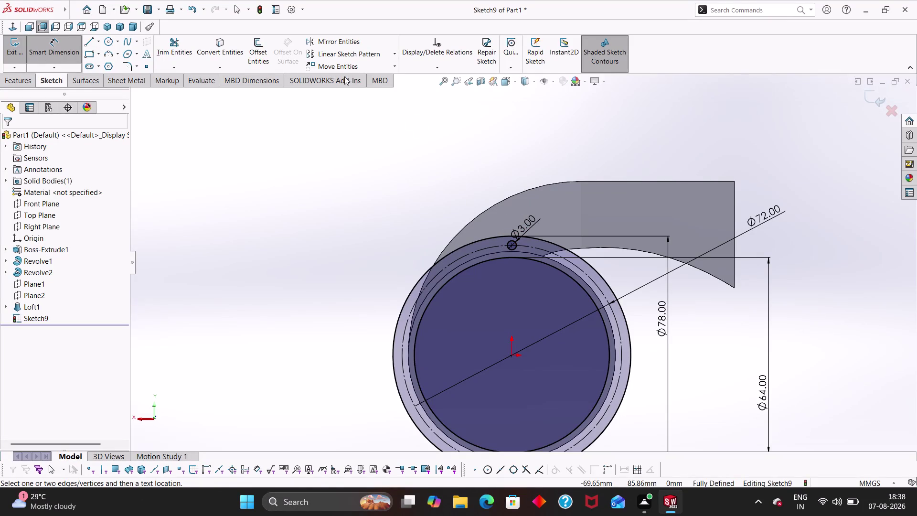
Try a six-copy circular pattern on the dashed reference circle, then cancel it.
click(396, 54)
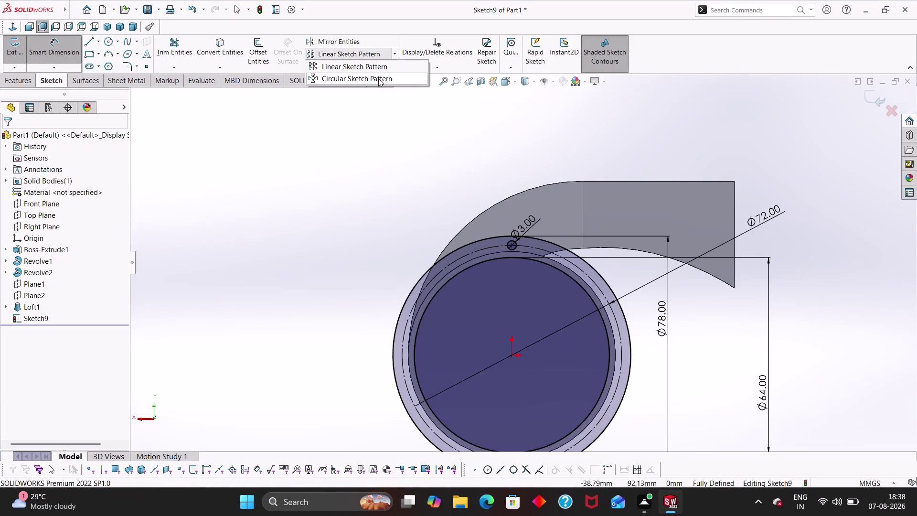
click(378, 77)
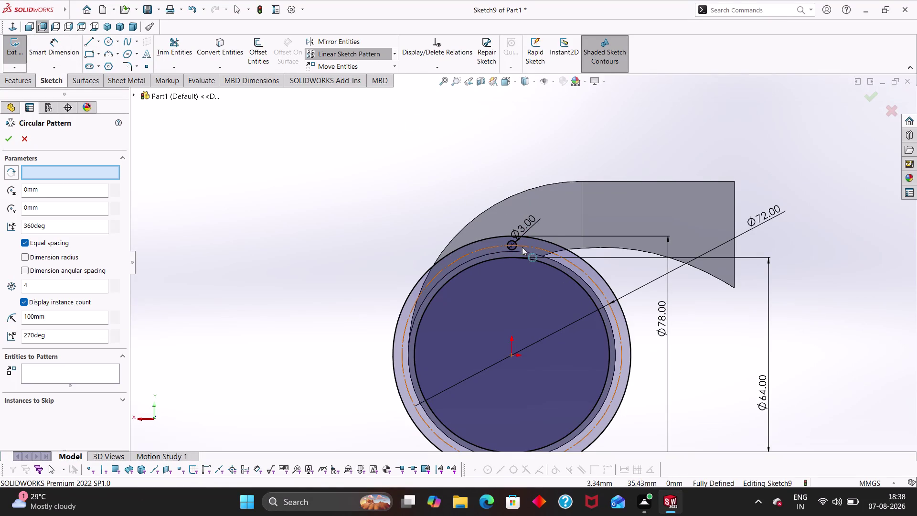
click(538, 248)
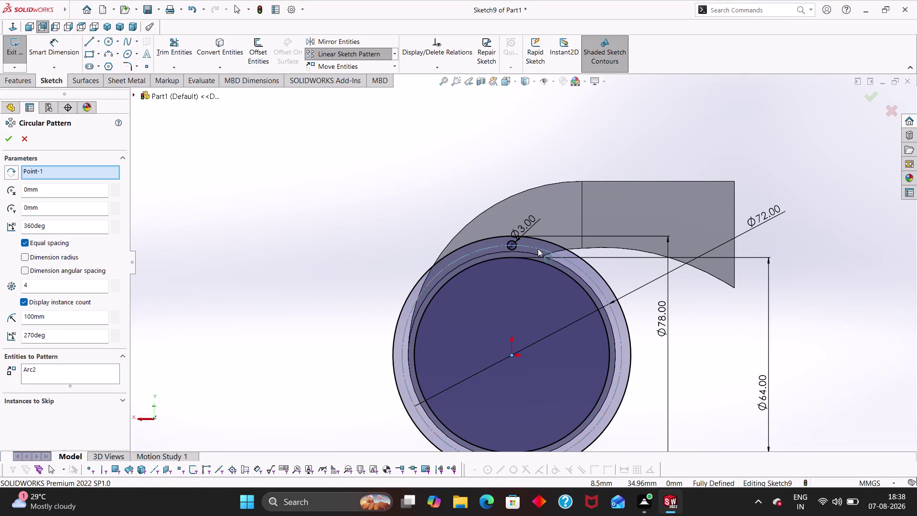
click(513, 355)
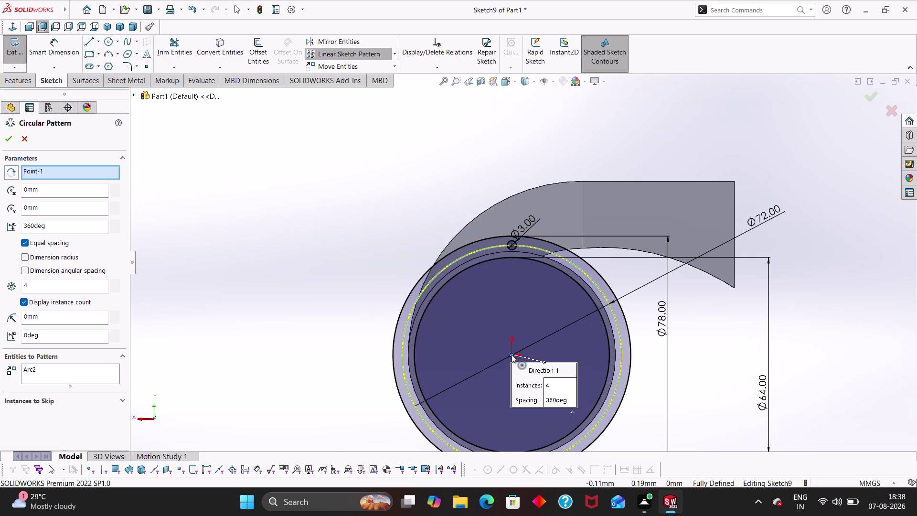
click(76, 289)
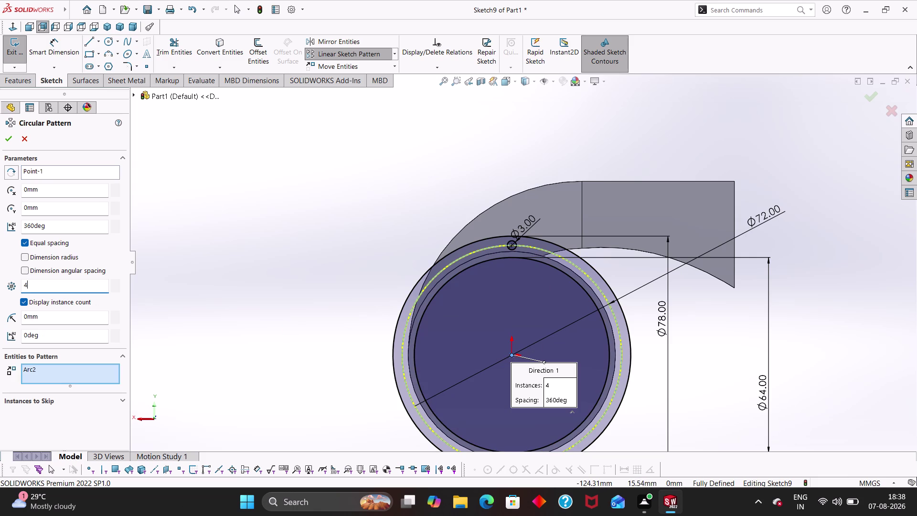
drag(71, 291, 13, 283)
key(6)
key(Return)
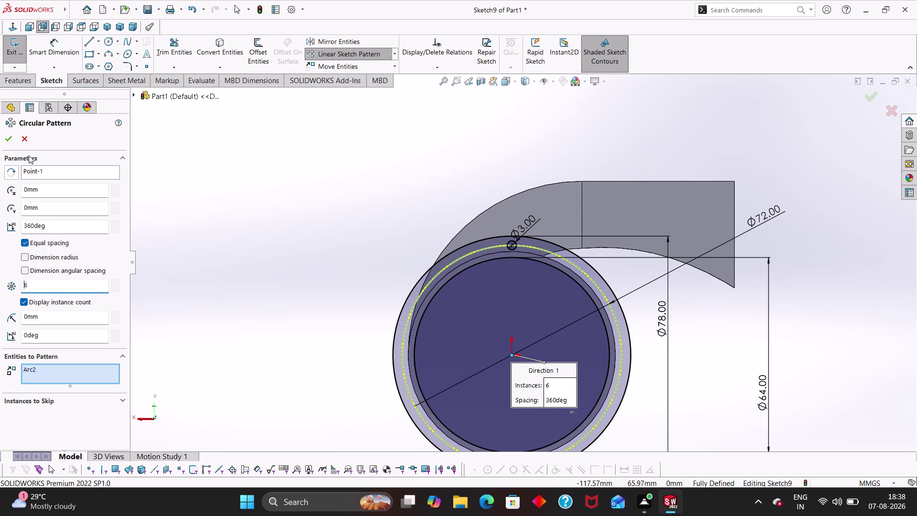
click(26, 144)
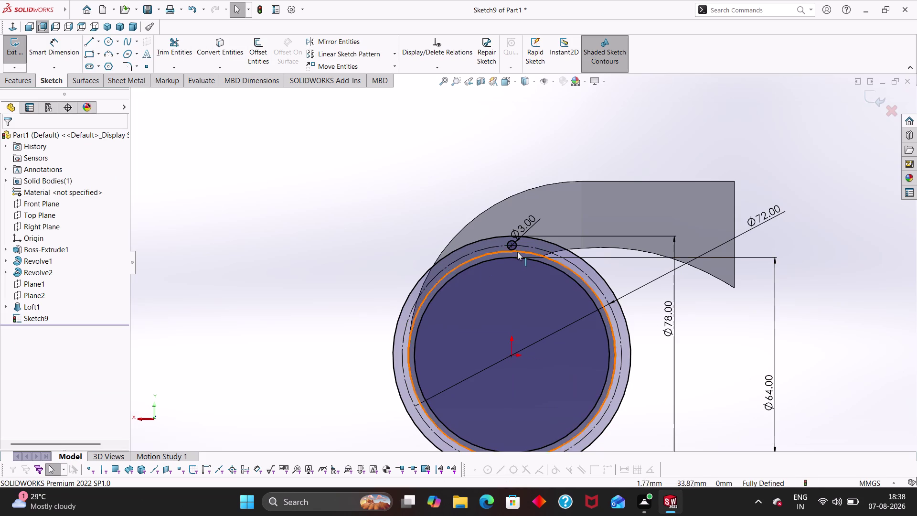
Circularly pattern the small 3 mm circle into six copies and confirm.
click(514, 249)
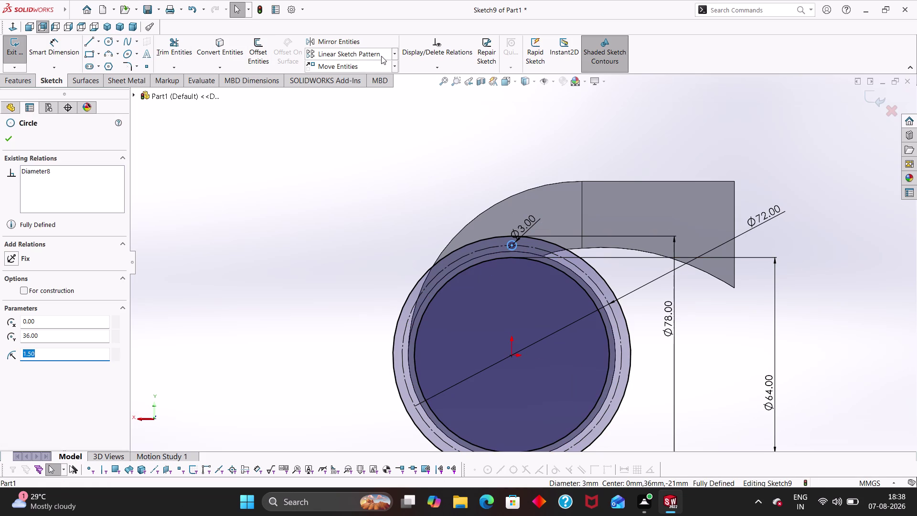
click(394, 54)
click(386, 77)
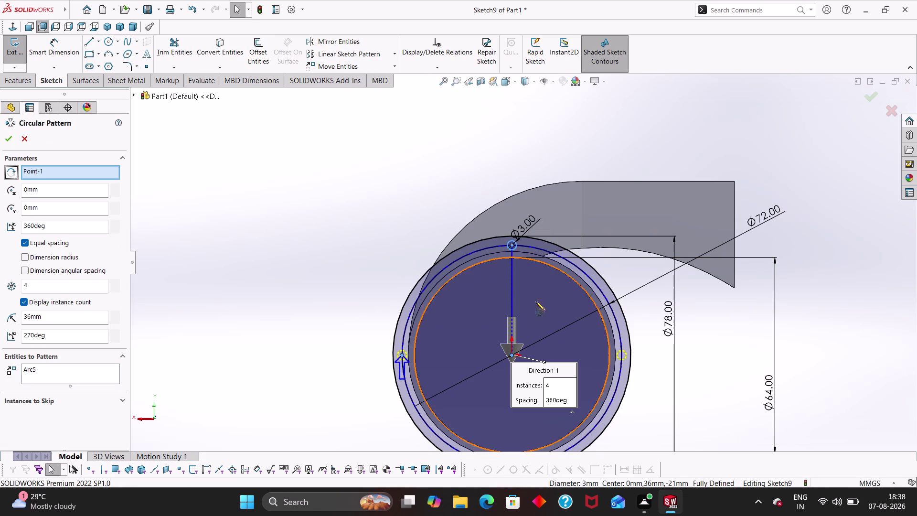
drag(84, 289, 40, 279)
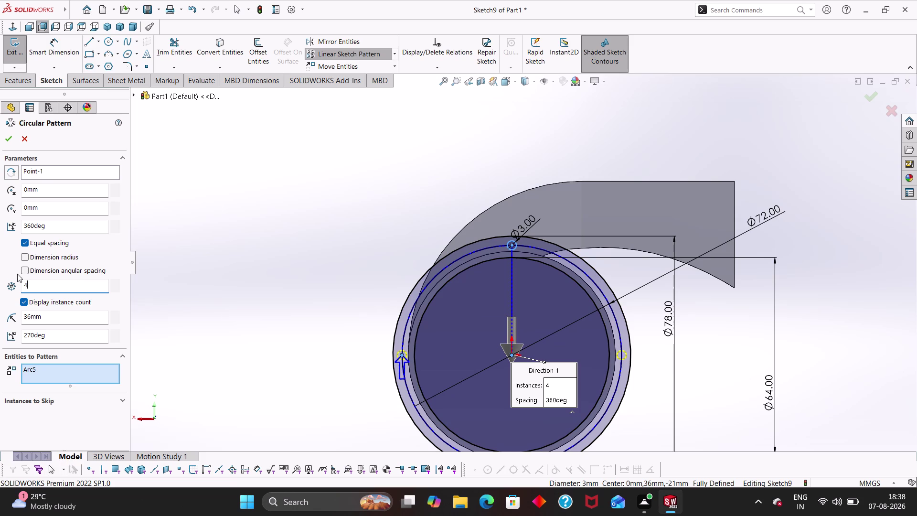
drag(68, 285, 1, 274)
key(6)
key(Return)
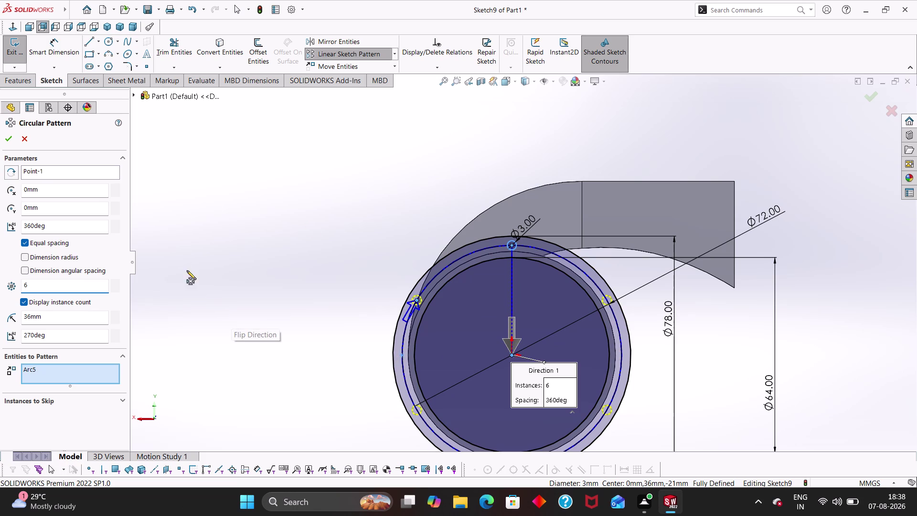
click(7, 140)
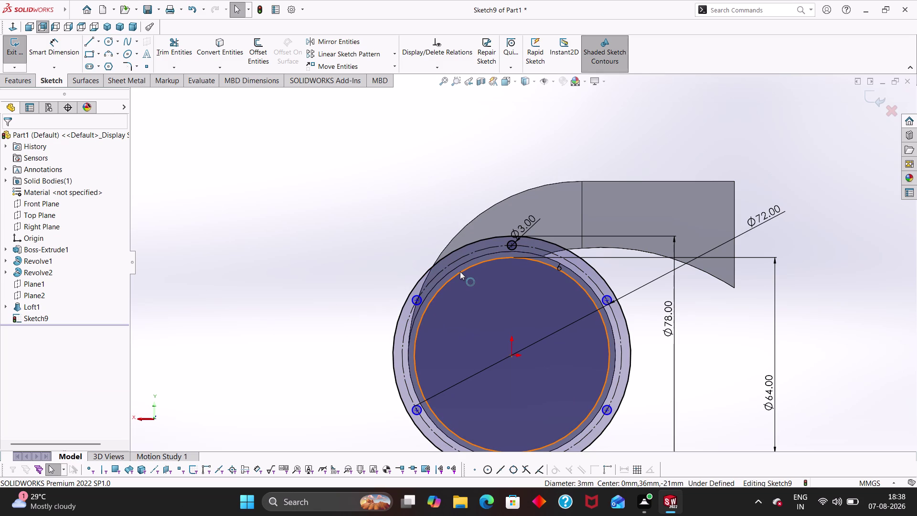
click(440, 288)
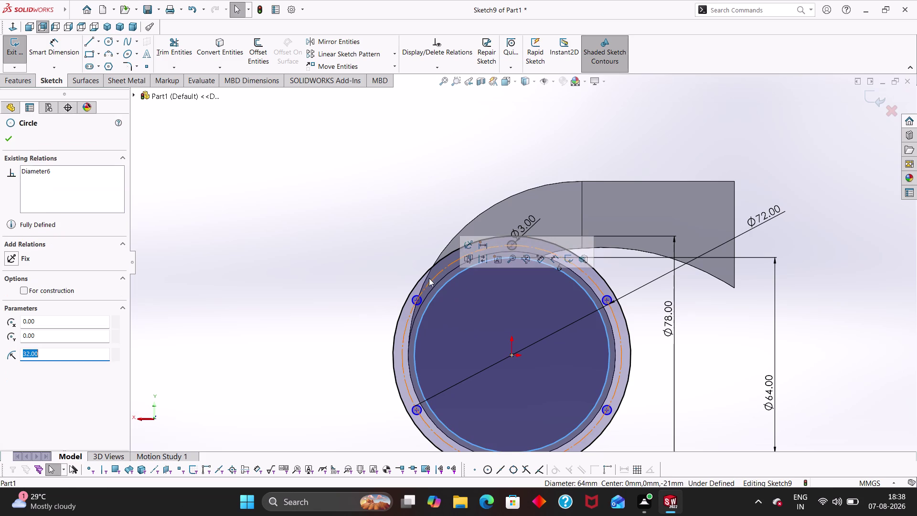
Delete the 64 mm inner circle and preview the patterned sketch as an extrusion.
key(Delete)
click(399, 253)
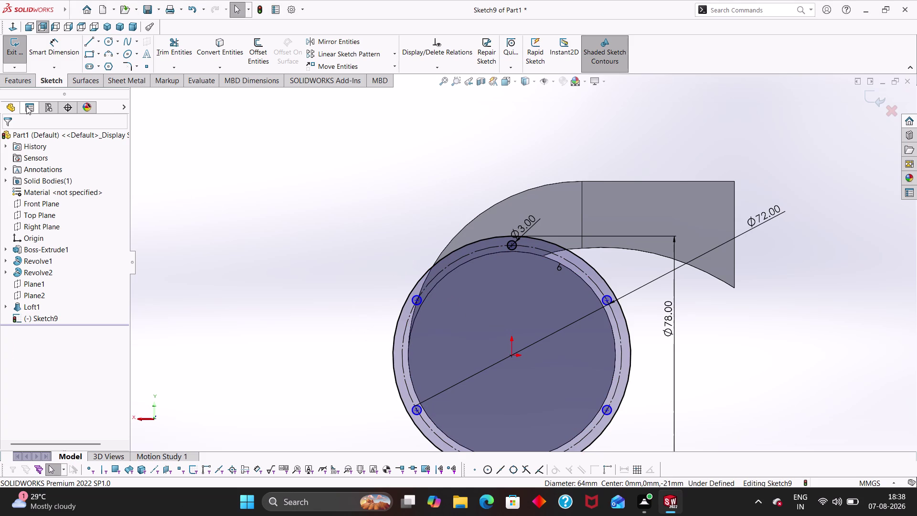
click(17, 80)
click(25, 56)
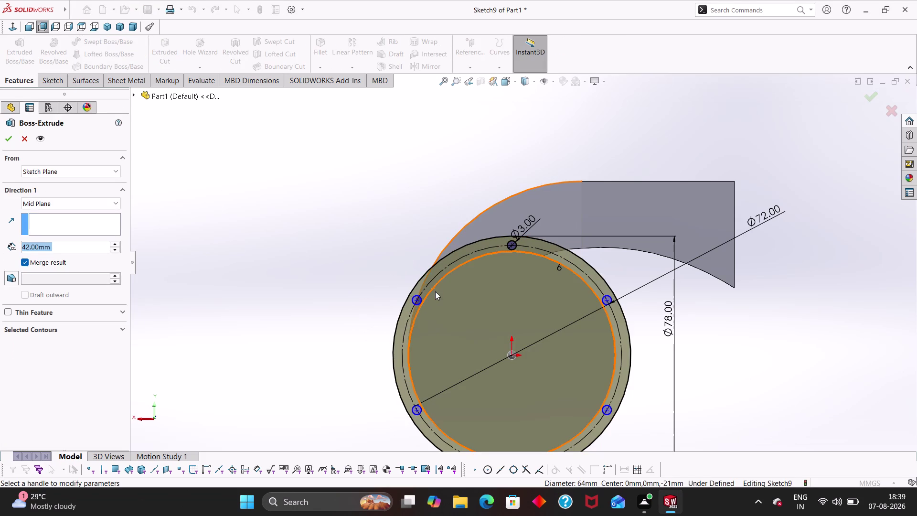
click(440, 298)
middle_drag(273, 264, 328, 315)
scroll(up, 3)
middle_drag(422, 340, 430, 348)
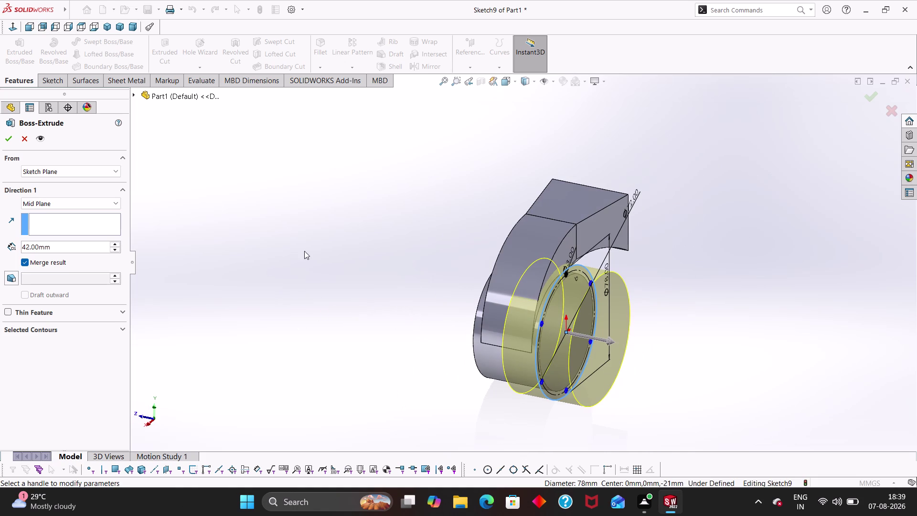
Set the extrusion to Blind, 2 mm deep, and orbit around the thin flange preview.
click(71, 207)
click(69, 212)
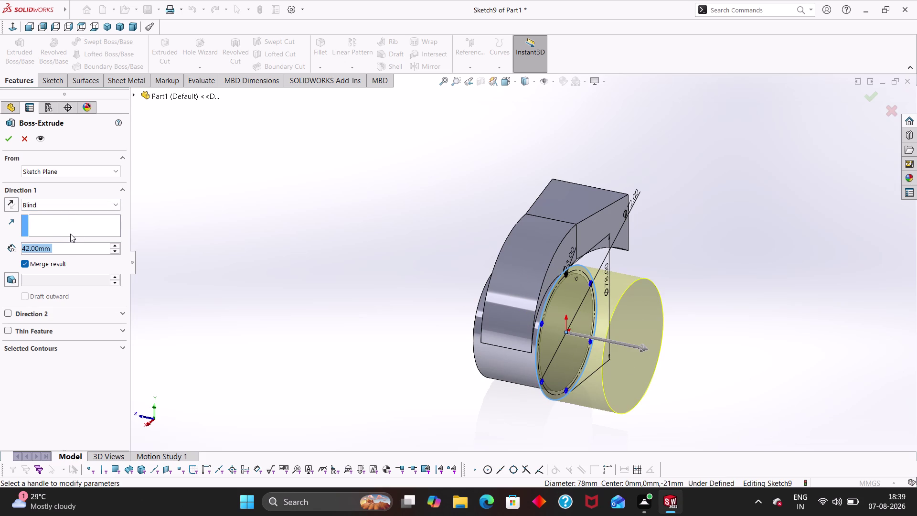
key(2)
key(Return)
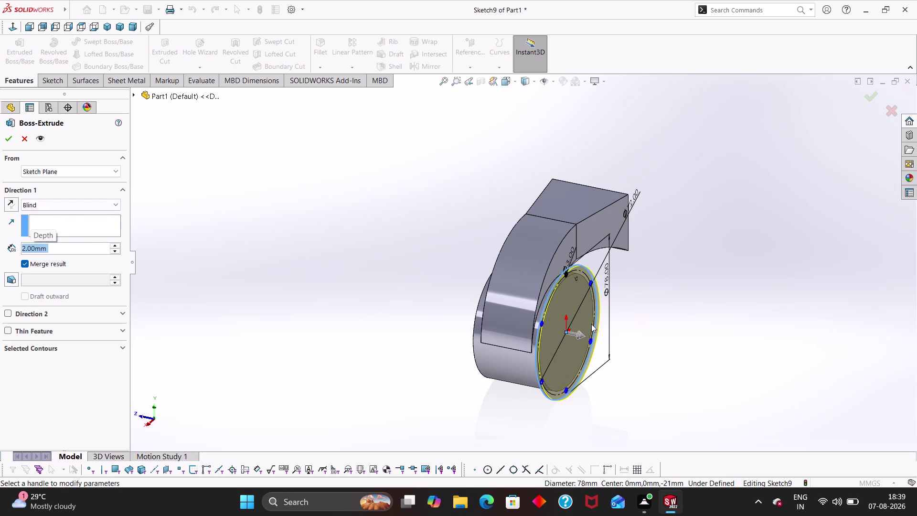
middle_drag(624, 404, 648, 398)
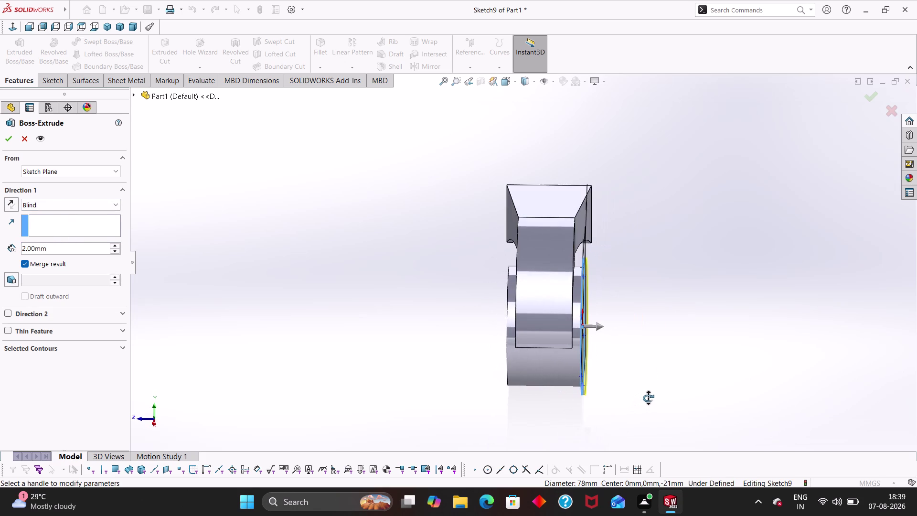
middle_drag(648, 398, 645, 400)
scroll(down, 3)
middle_drag(734, 343, 711, 341)
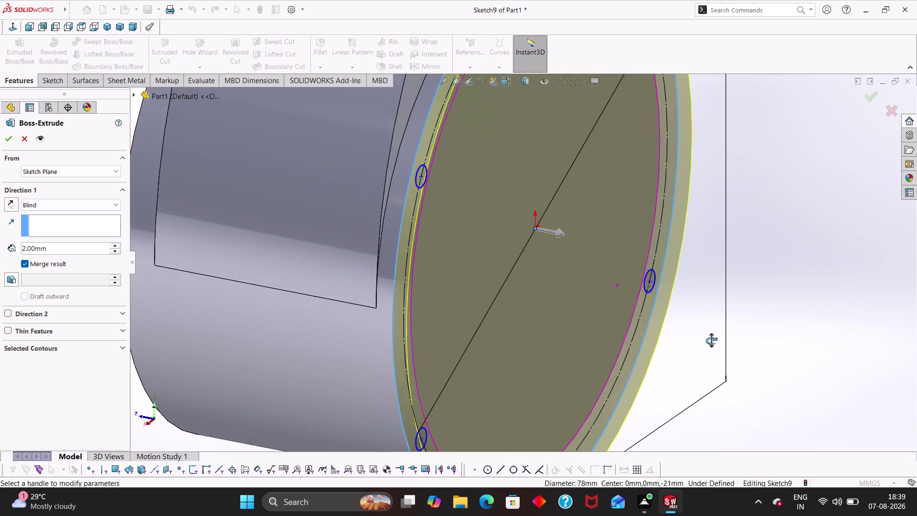
middle_drag(711, 340, 755, 340)
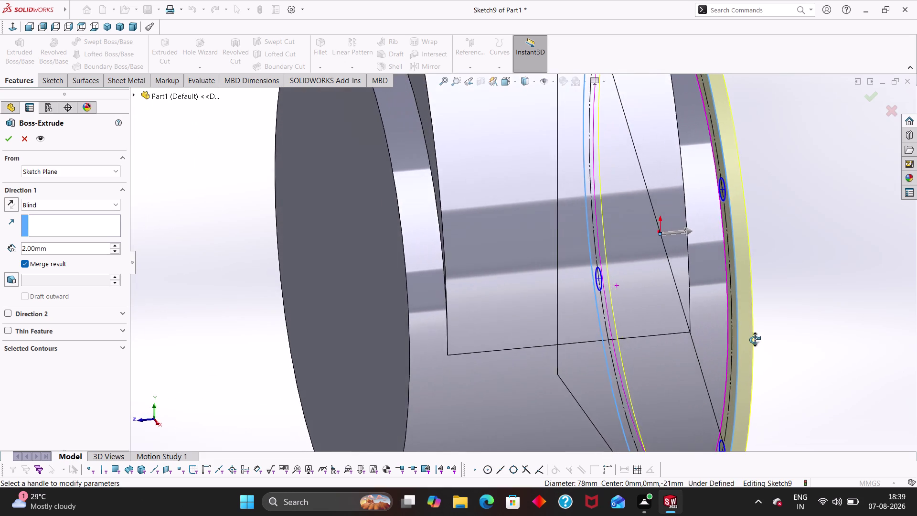
middle_drag(755, 340, 699, 350)
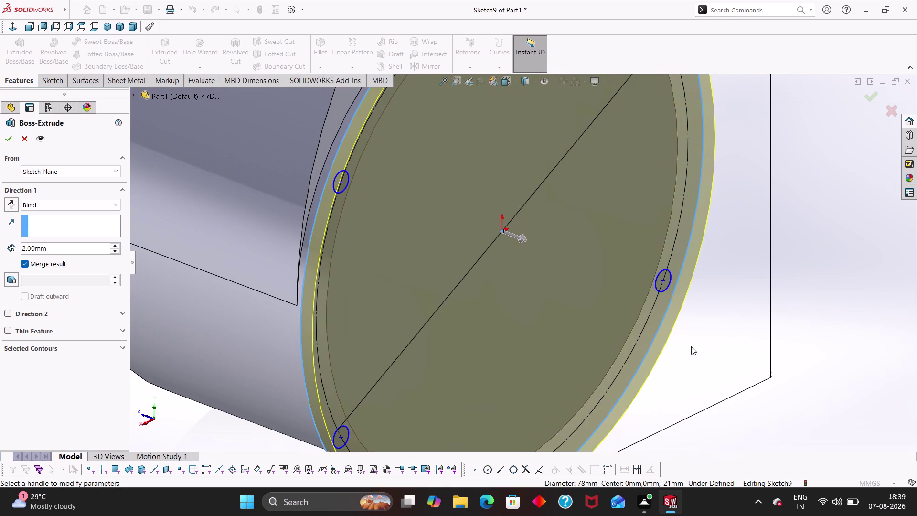
click(336, 192)
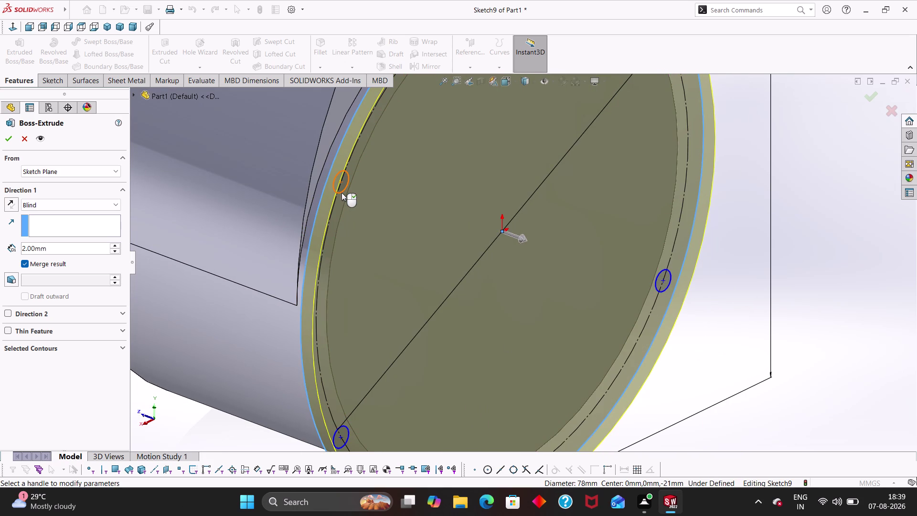
Pick several of the small 3 mm bolt-hole circles, orbiting to face the flange.
click(340, 185)
click(343, 188)
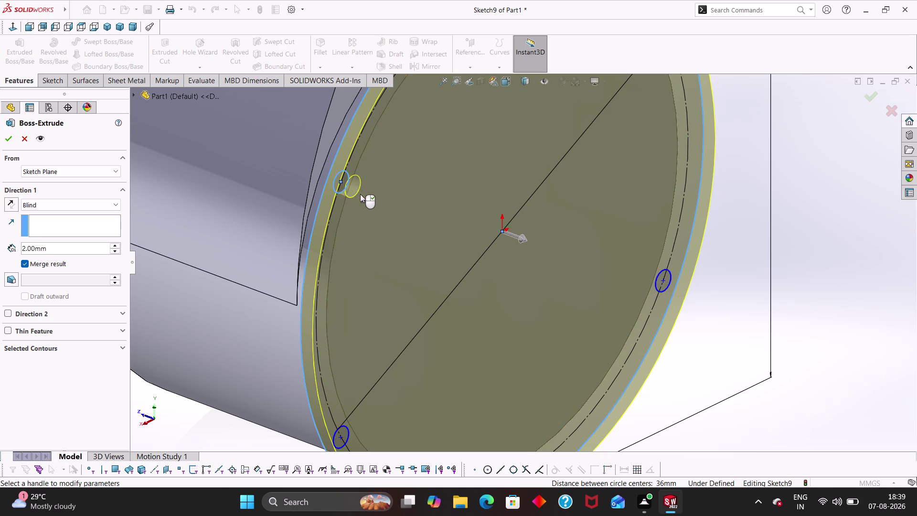
middle_drag(416, 230, 374, 178)
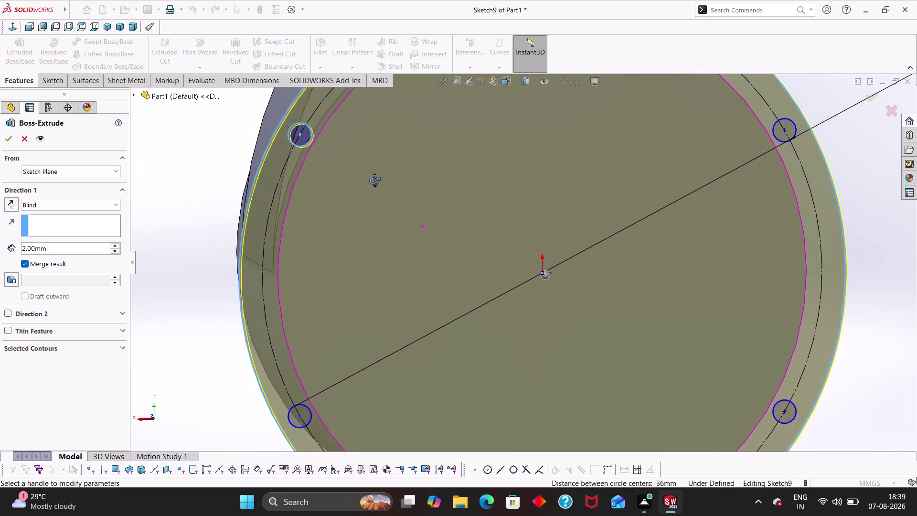
middle_drag(375, 179, 401, 201)
scroll(up, 3)
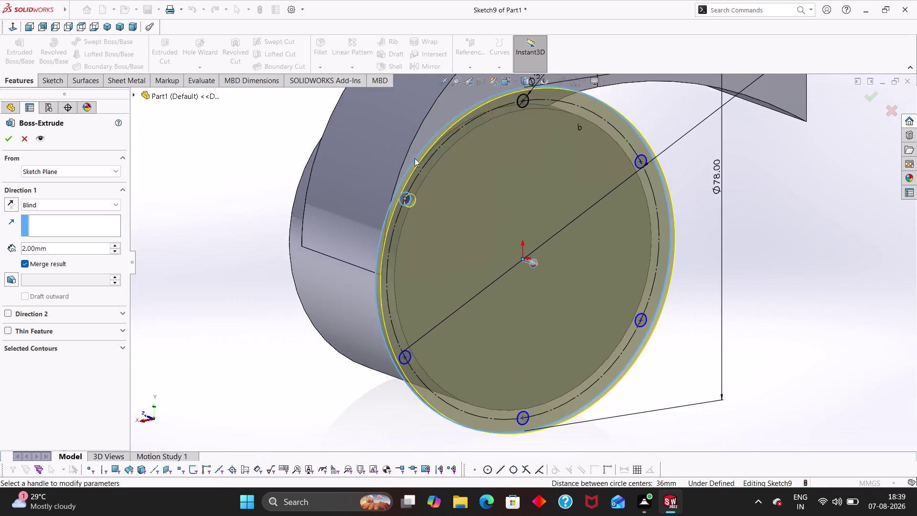
scroll(up, 3)
click(523, 134)
click(525, 130)
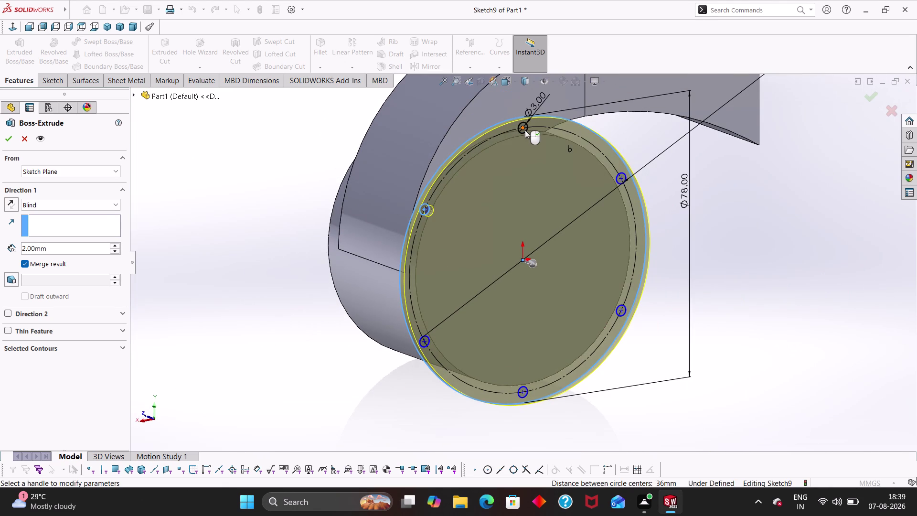
click(525, 131)
scroll(down, 3)
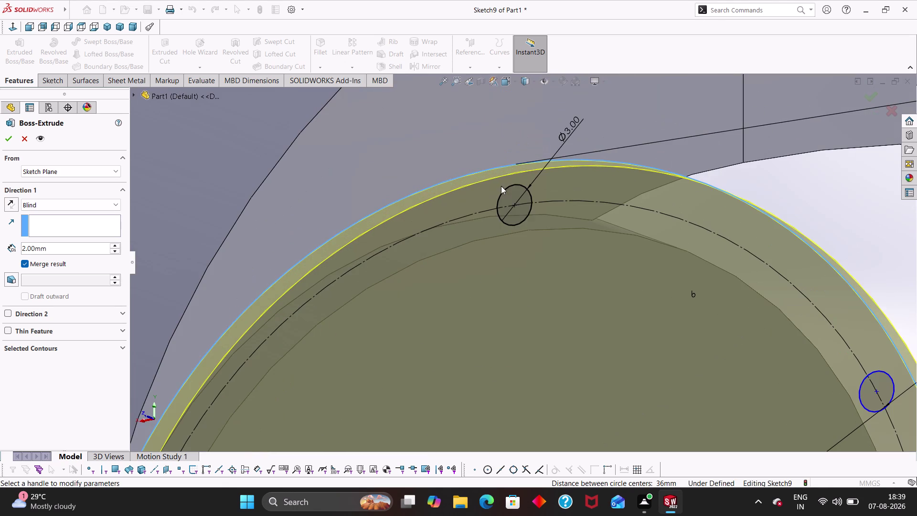
Pick the top and remaining small 3 mm circles while zooming across the flange.
click(504, 196)
middle_drag(546, 237, 530, 206)
scroll(up, 3)
scroll(up, 3)
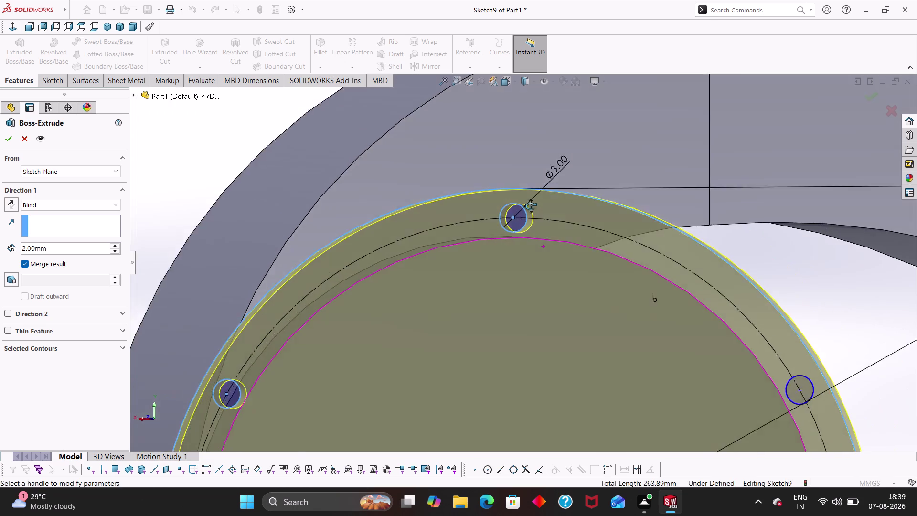
middle_drag(531, 206, 529, 204)
scroll(up, 3)
scroll(up, 3)
click(660, 325)
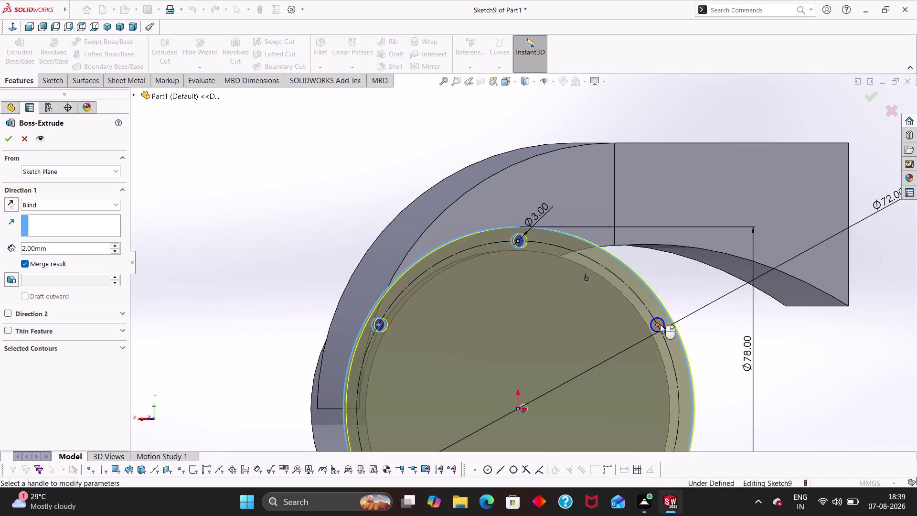
click(661, 322)
scroll(up, 3)
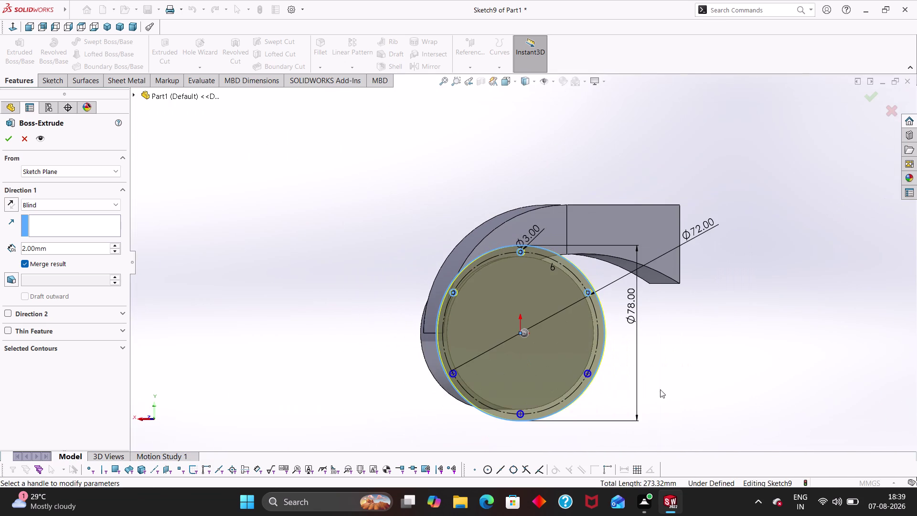
scroll(down, 3)
Check the 2 mm flange preview and accept the extrusion.
click(549, 344)
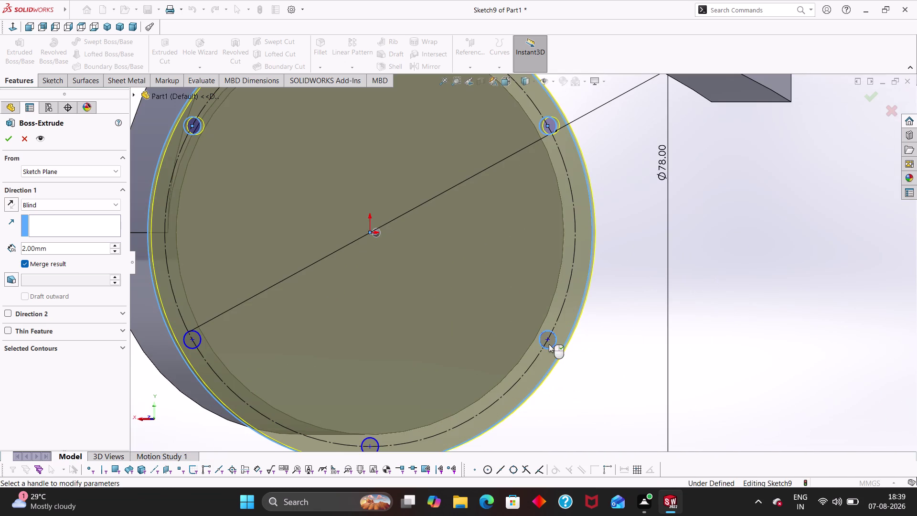
click(369, 441)
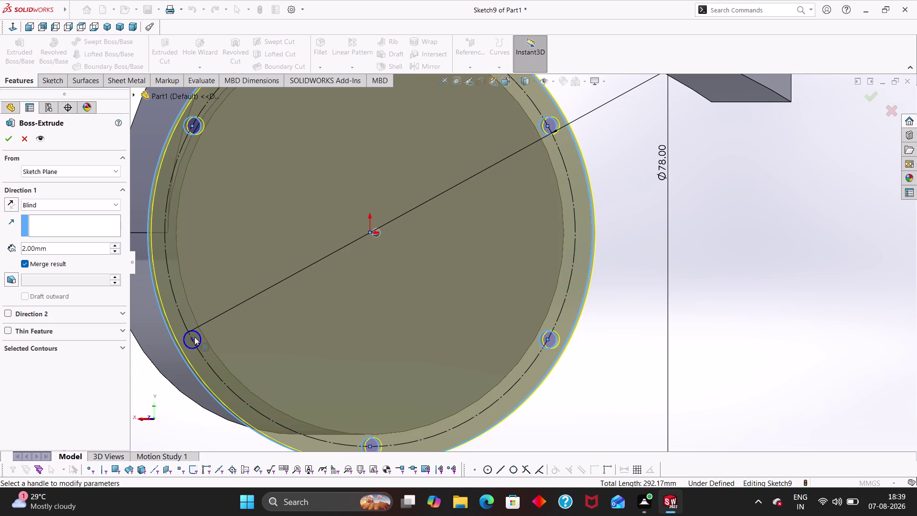
click(196, 337)
scroll(up, 3)
middle_drag(246, 244, 341, 284)
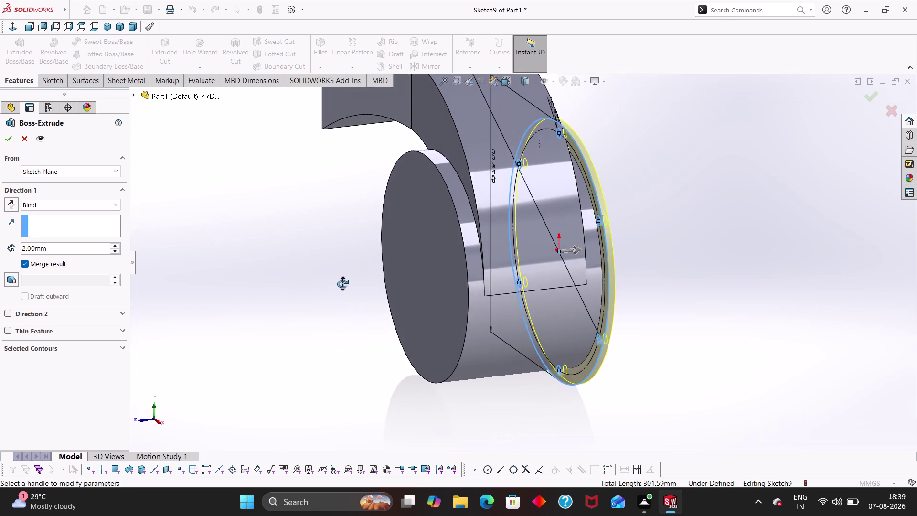
middle_drag(341, 285, 293, 291)
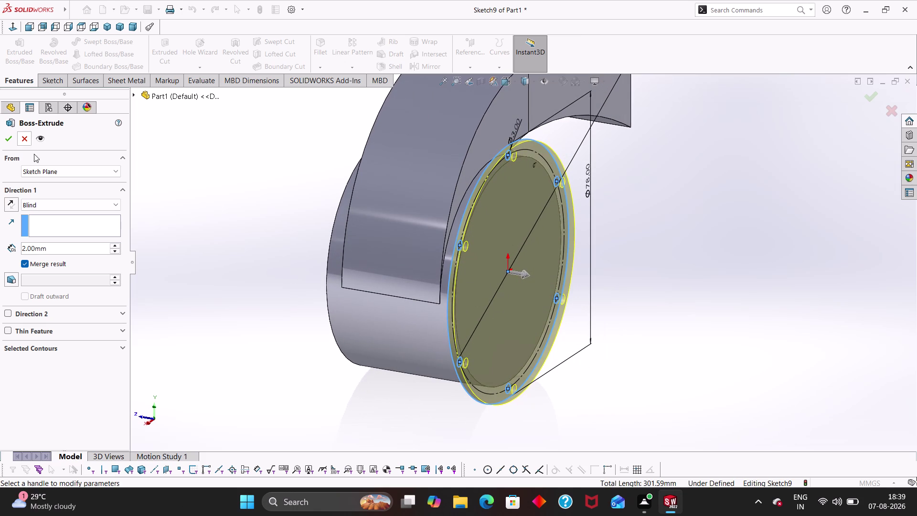
click(8, 137)
click(237, 260)
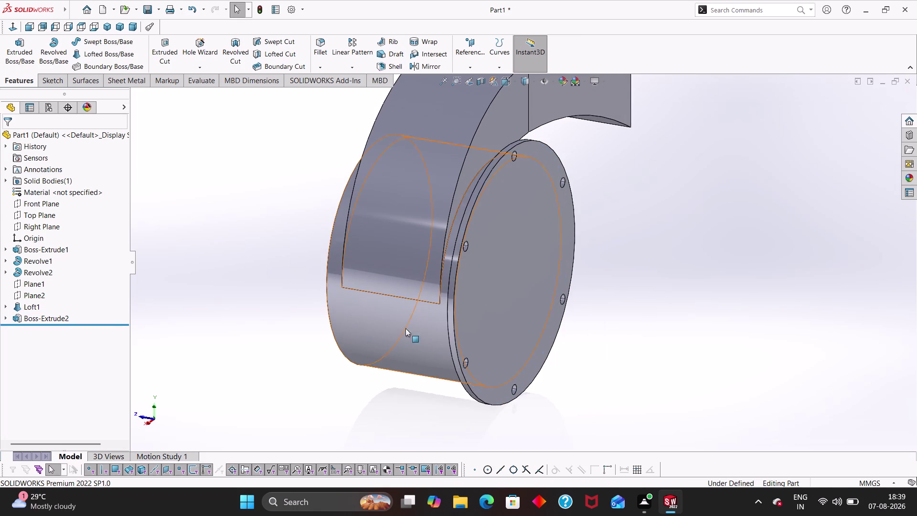
middle_drag(638, 270, 561, 218)
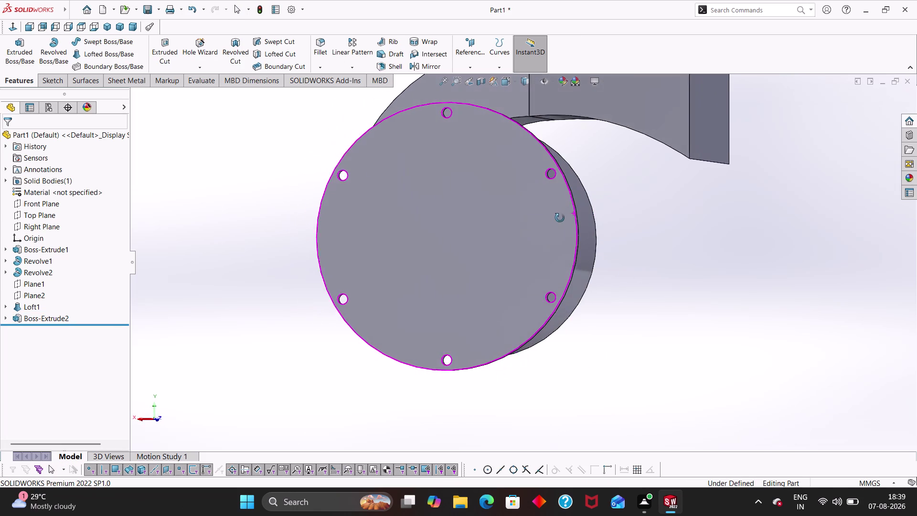
middle_drag(561, 218, 613, 300)
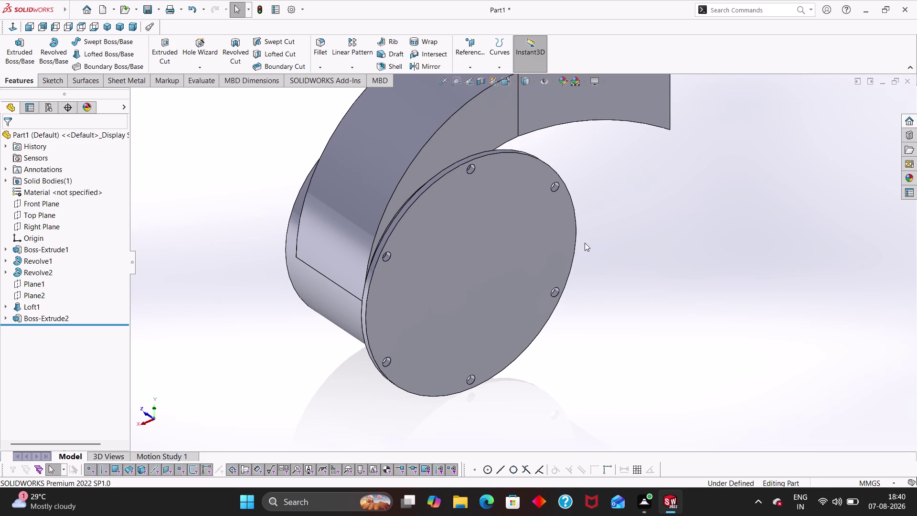
middle_drag(617, 246, 681, 254)
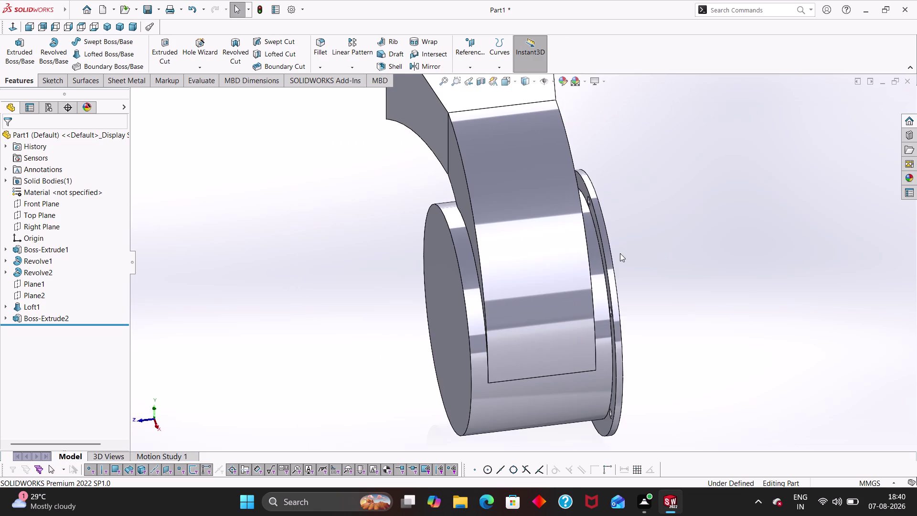
middle_drag(703, 251, 628, 241)
Start a sketch on the flange face and draw a circle centred on the origin.
right_click(668, 298)
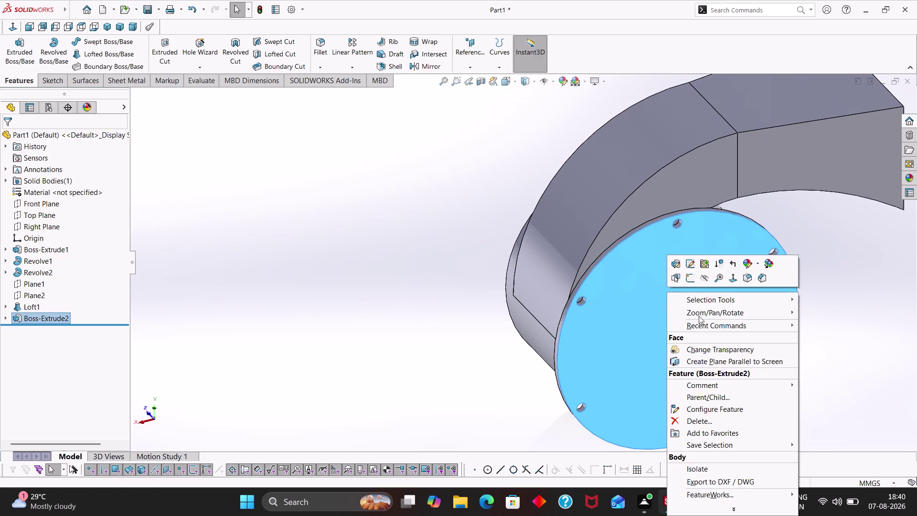
click(691, 278)
right_drag(298, 252, 254, 250)
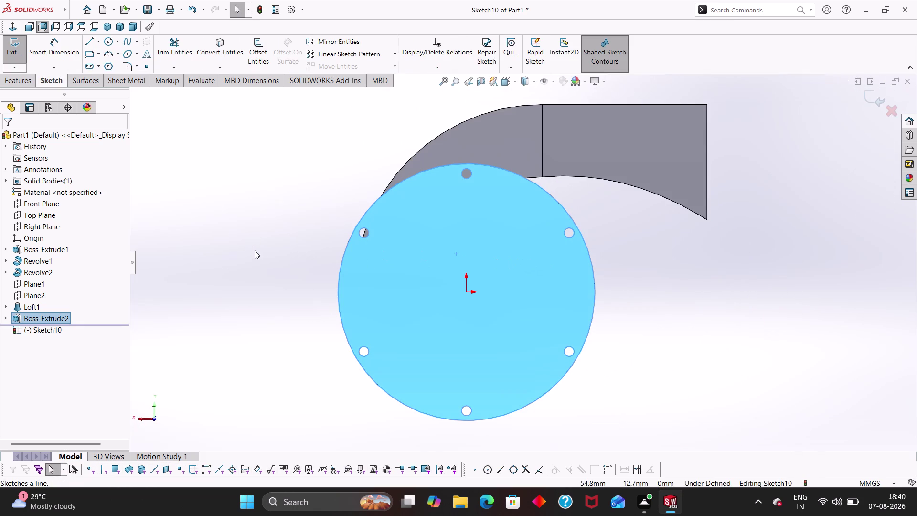
right_drag(255, 250, 260, 250)
right_drag(234, 253, 335, 259)
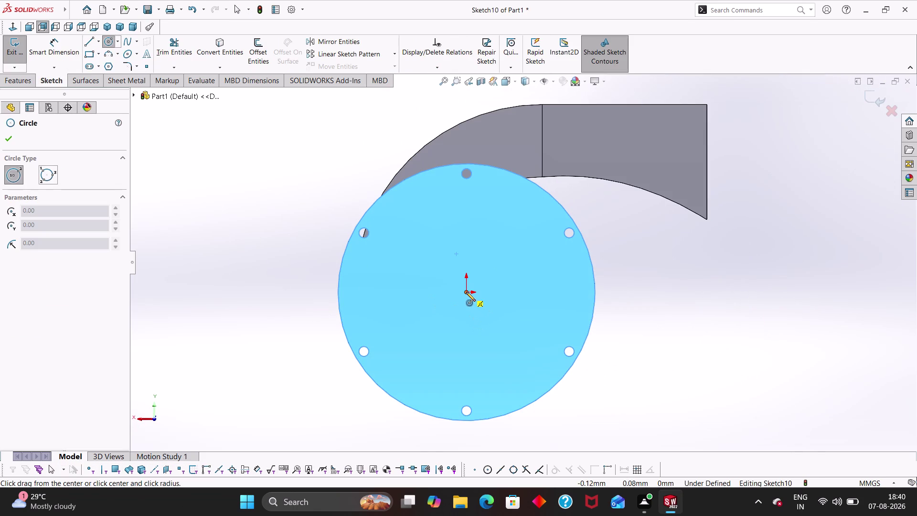
click(466, 292)
click(490, 326)
Dimension the central circle to a 16 mm diameter.
right_drag(688, 381, 673, 242)
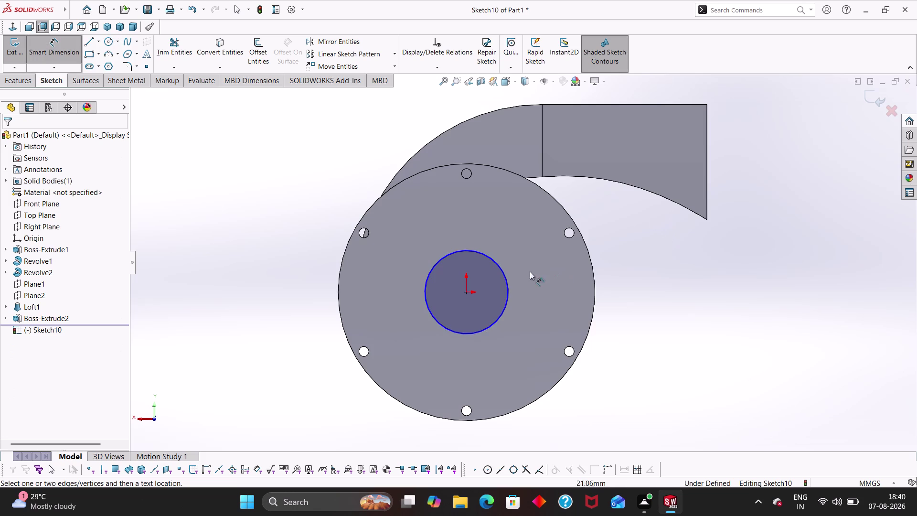
click(508, 279)
click(541, 271)
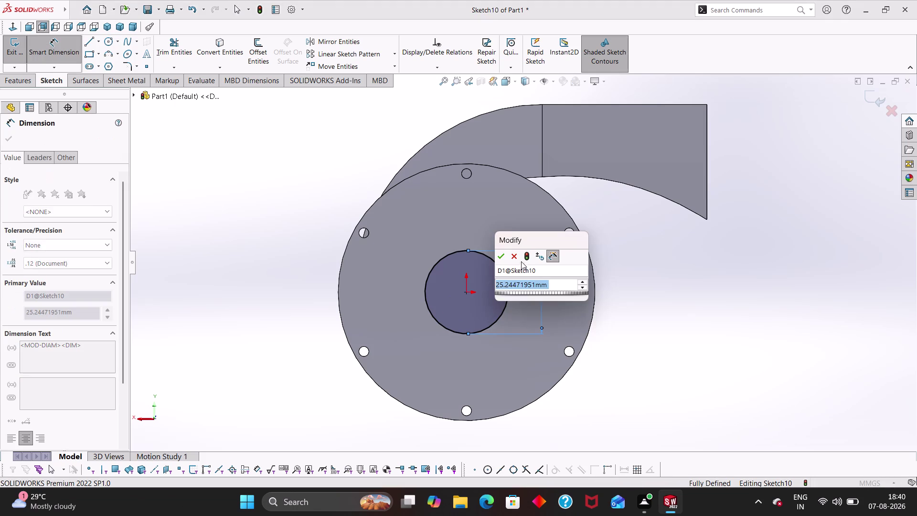
text(16)
key(Return)
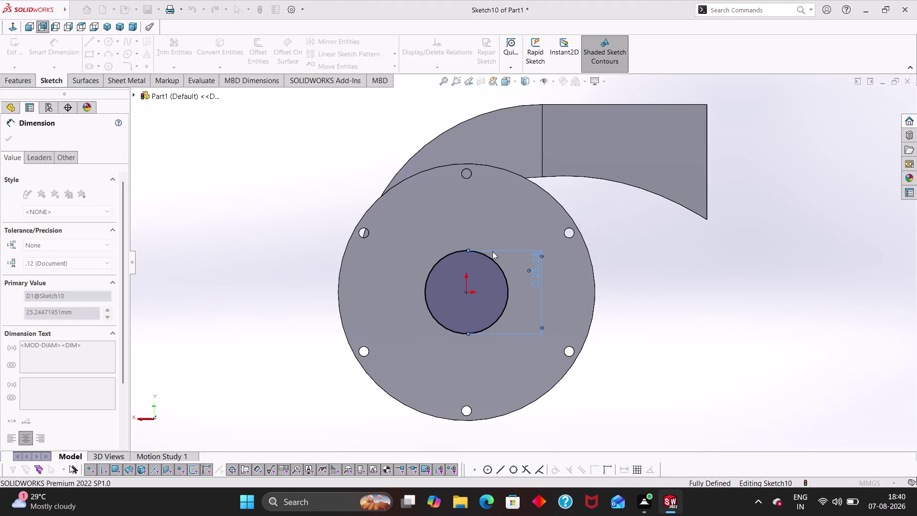
click(701, 290)
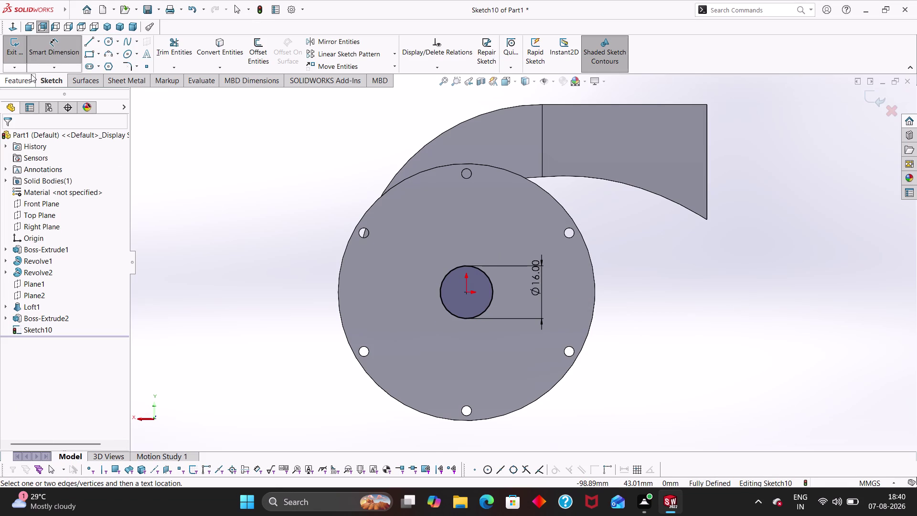
click(20, 84)
Extrude-cut the 16 mm circle Through All the housing.
click(50, 57)
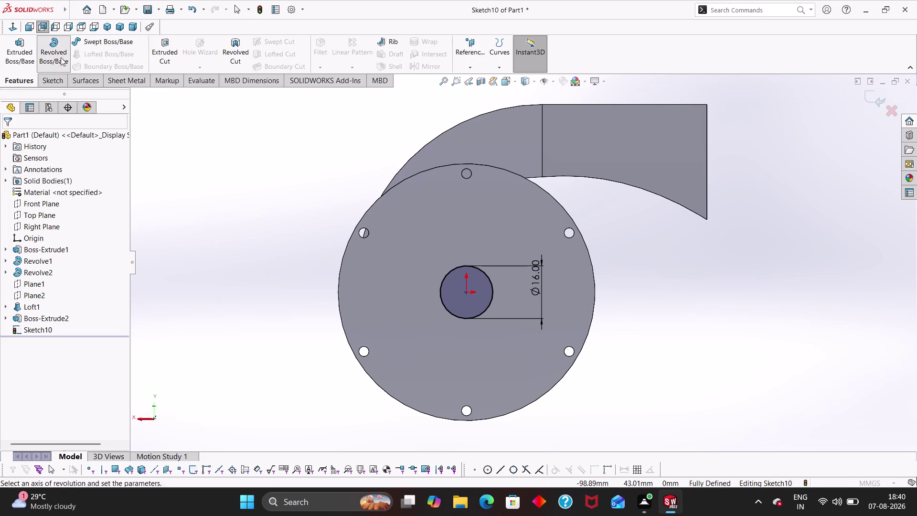
click(23, 136)
click(164, 54)
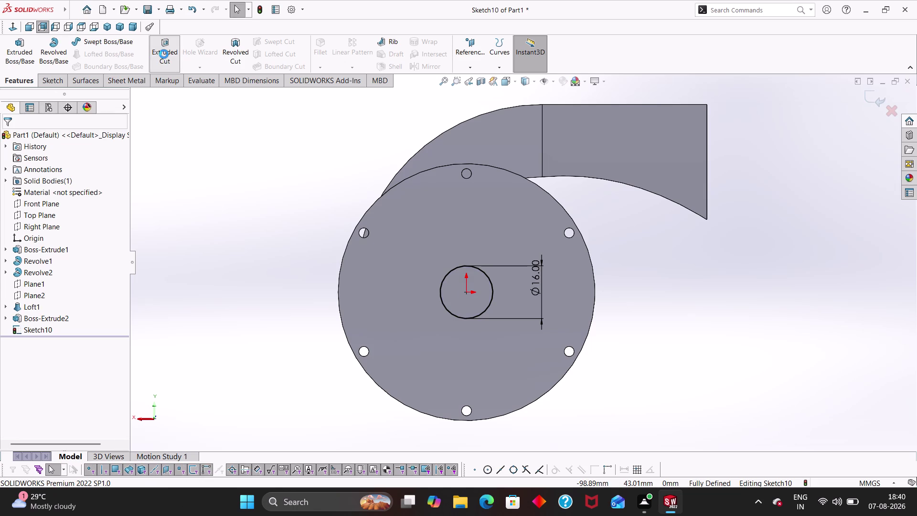
middle_drag(258, 229, 367, 292)
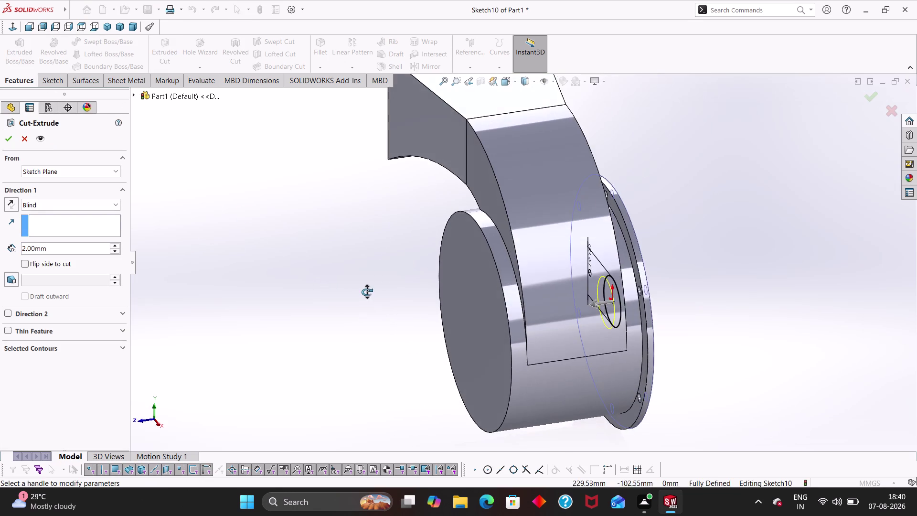
middle_drag(367, 291, 361, 290)
click(49, 203)
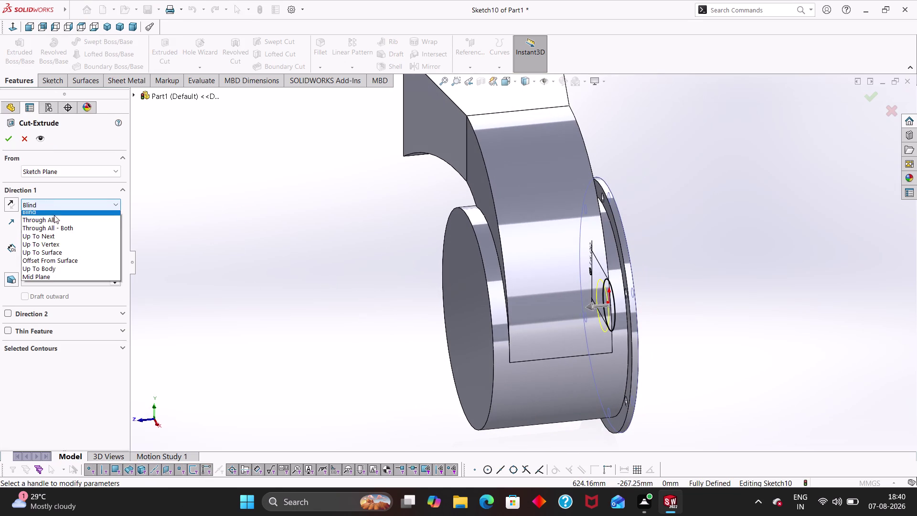
click(55, 222)
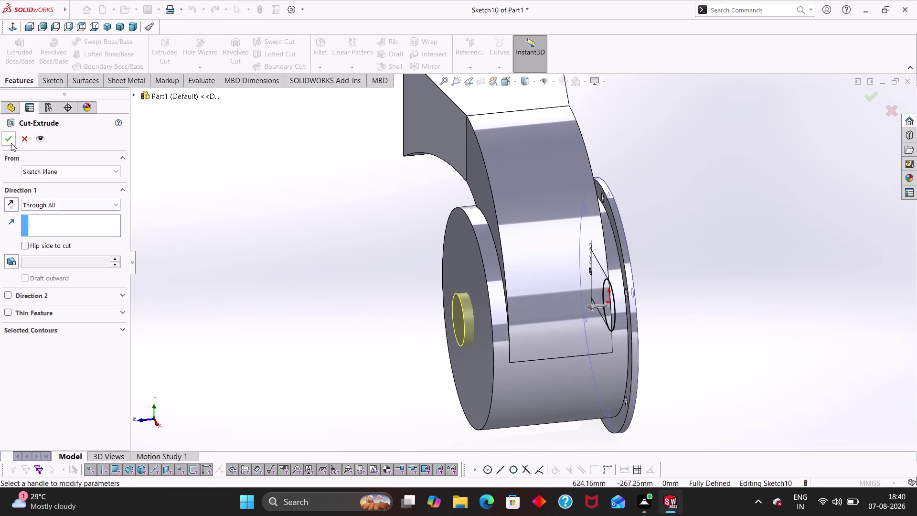
click(10, 141)
Orbit the model to inspect the new 16 mm central hole.
click(316, 326)
middle_drag(344, 319, 409, 308)
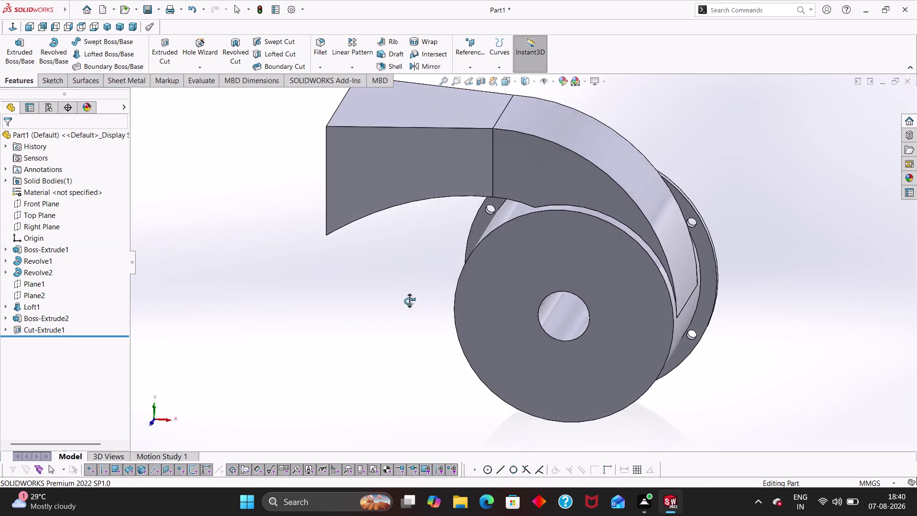
middle_drag(408, 307, 418, 283)
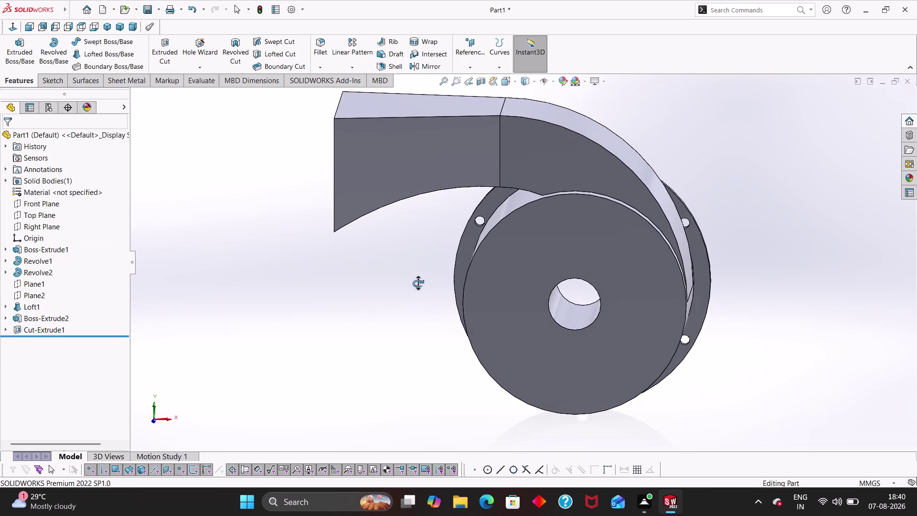
middle_drag(418, 283, 427, 289)
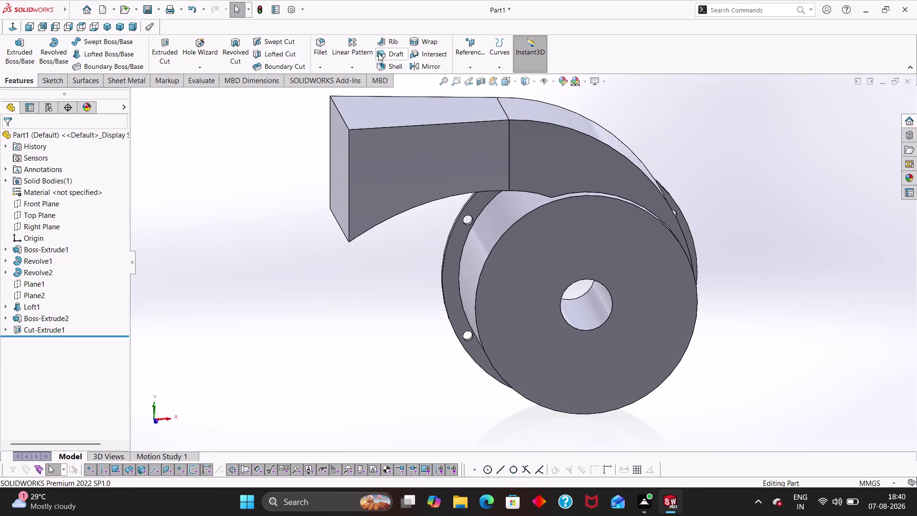
Shell the housing at 10 mm with the holed end face removed, inspect it, then undo.
click(400, 68)
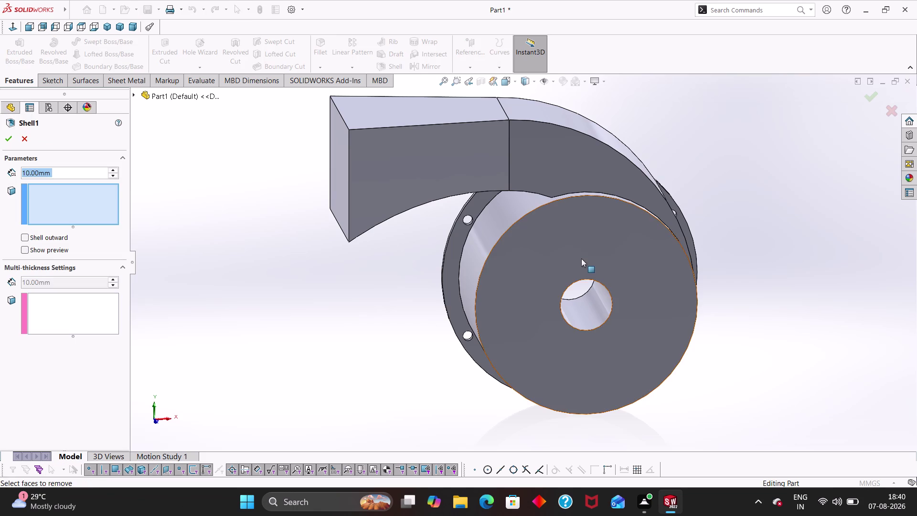
click(581, 257)
click(9, 135)
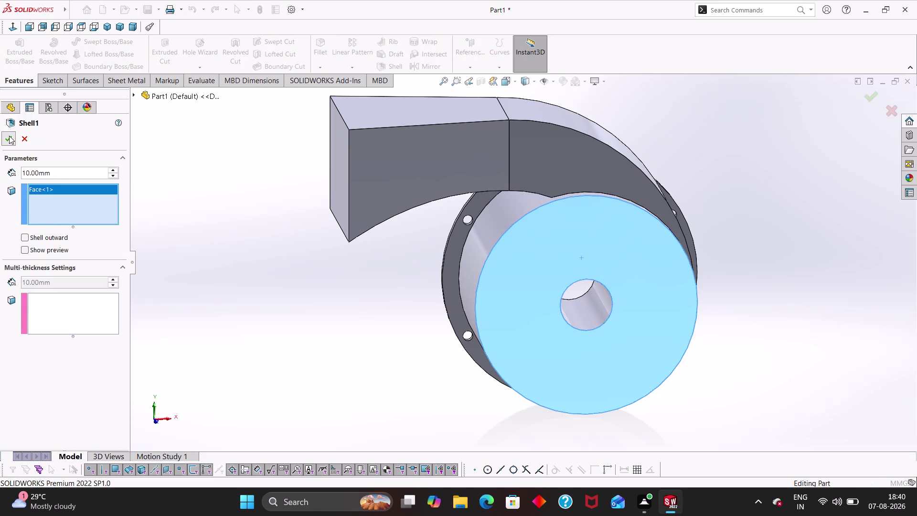
middle_drag(361, 321, 338, 273)
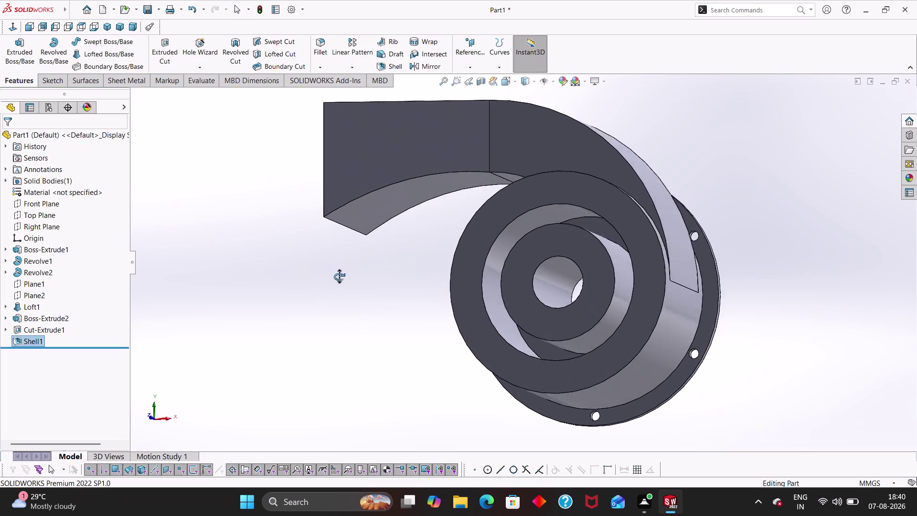
middle_drag(338, 273, 337, 325)
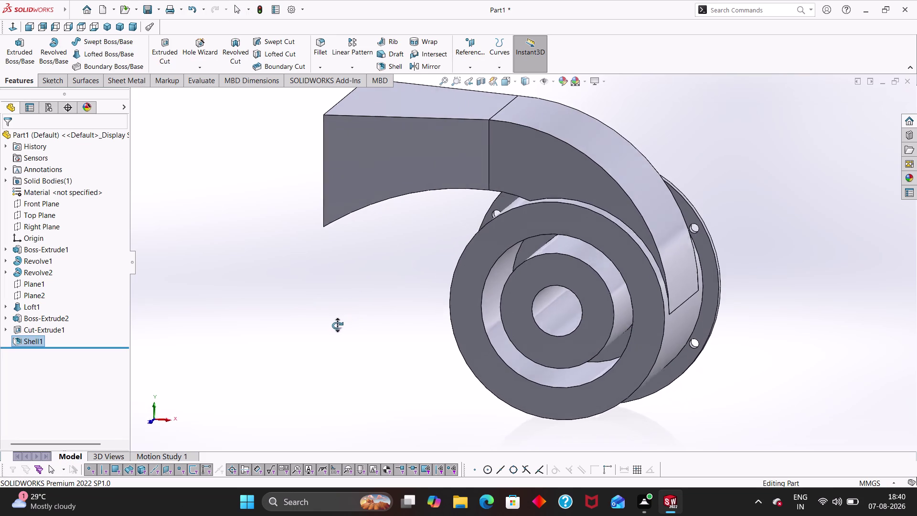
middle_drag(337, 325, 335, 324)
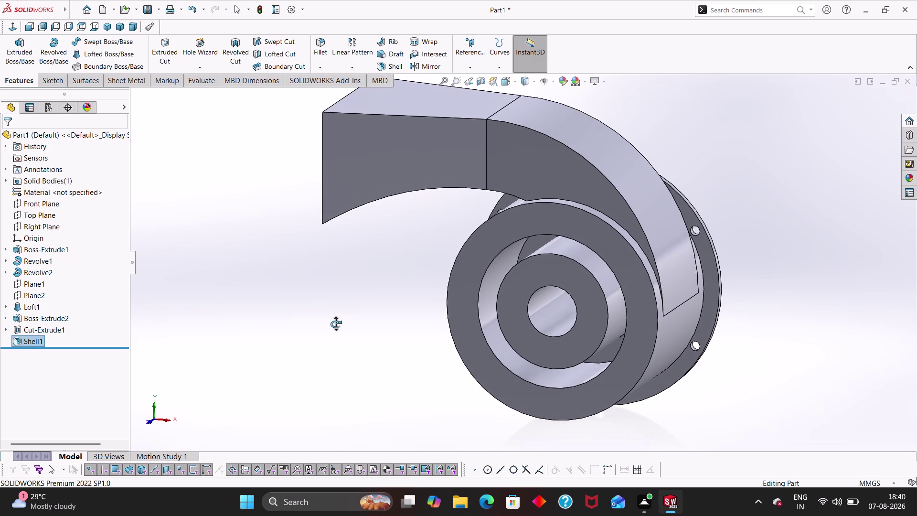
middle_drag(334, 325, 338, 321)
key(ctrl+z)
Undo back past the central circle and exit the empty sketch without keeping it.
key(ctrl+z)
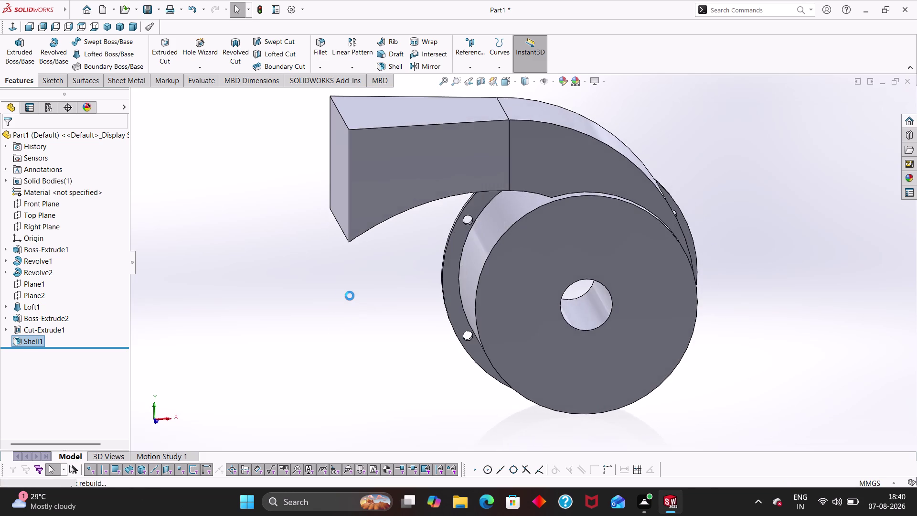
key(ctrl+z)
key(ctrl+z)
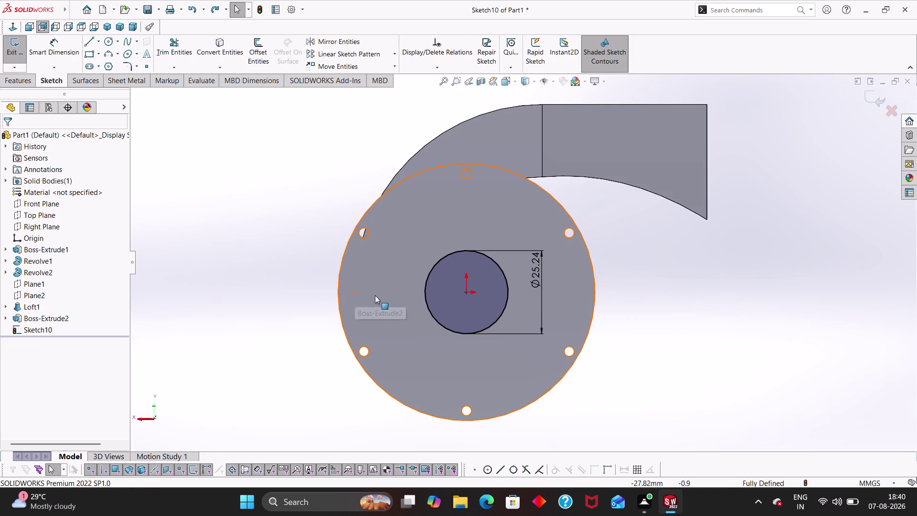
key(ctrl+z)
key(ctrl+z)
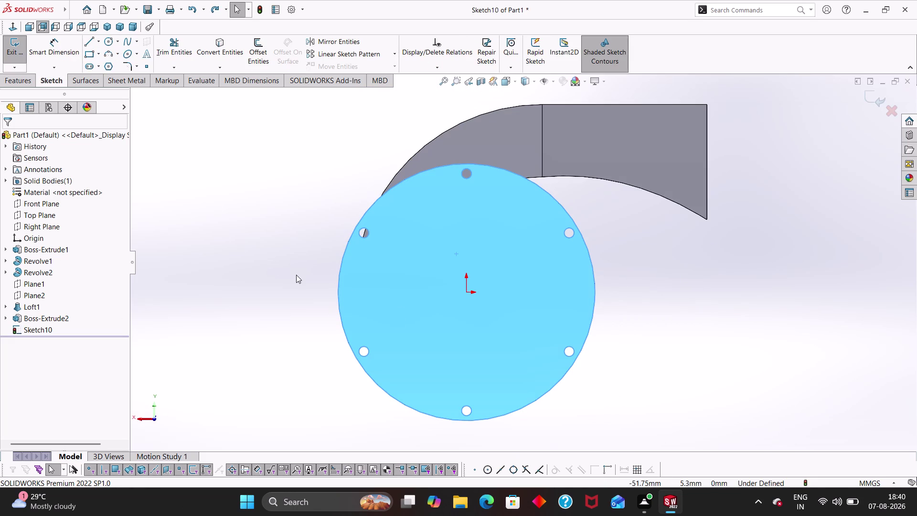
right_click(295, 275)
click(11, 50)
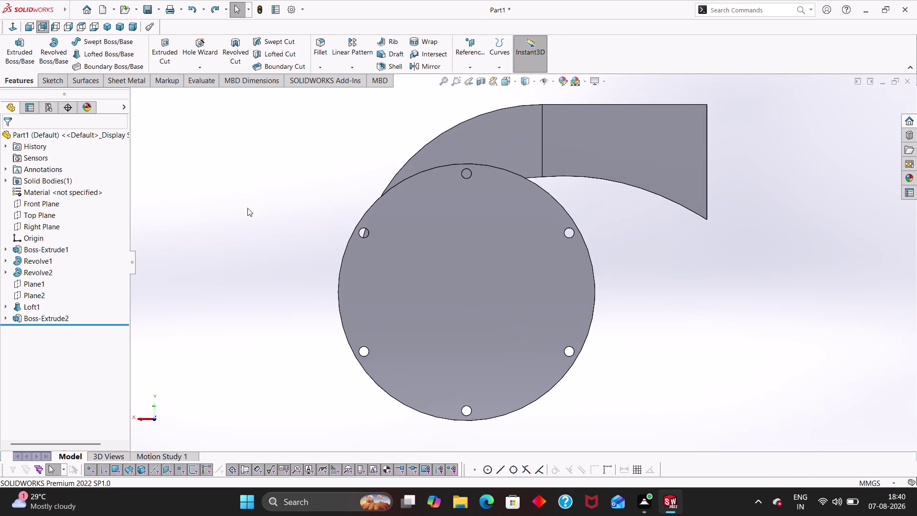
Shell the housing at 10 mm, removing the round end face and the outlet end face.
middle_drag(248, 207, 394, 263)
right_click(505, 320)
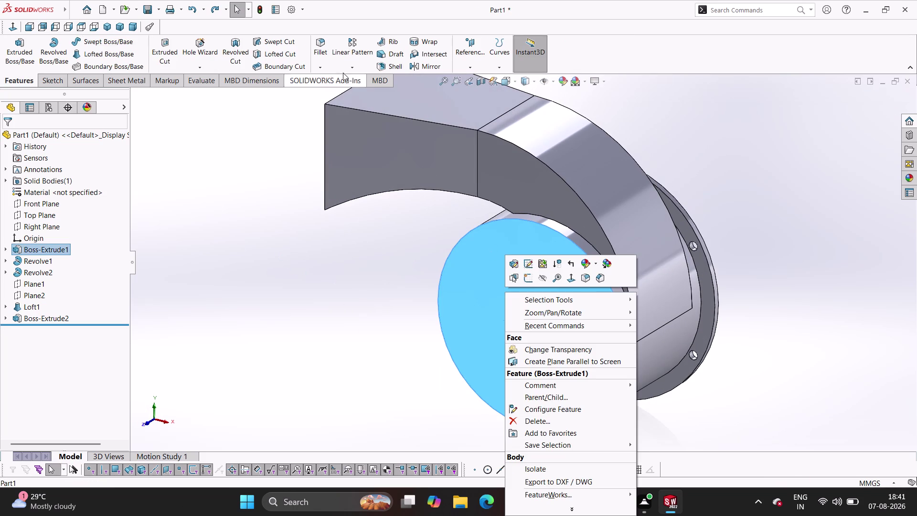
click(399, 64)
click(558, 283)
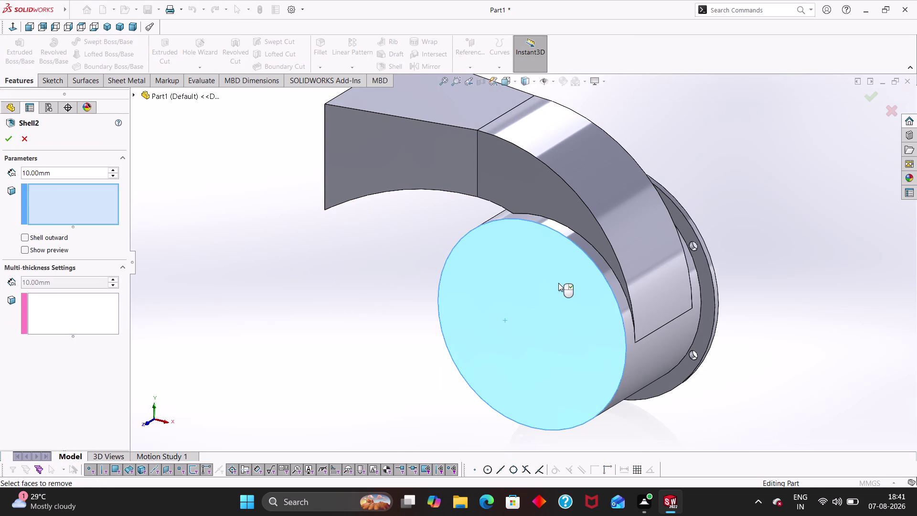
click(414, 278)
click(493, 288)
middle_drag(340, 256, 387, 262)
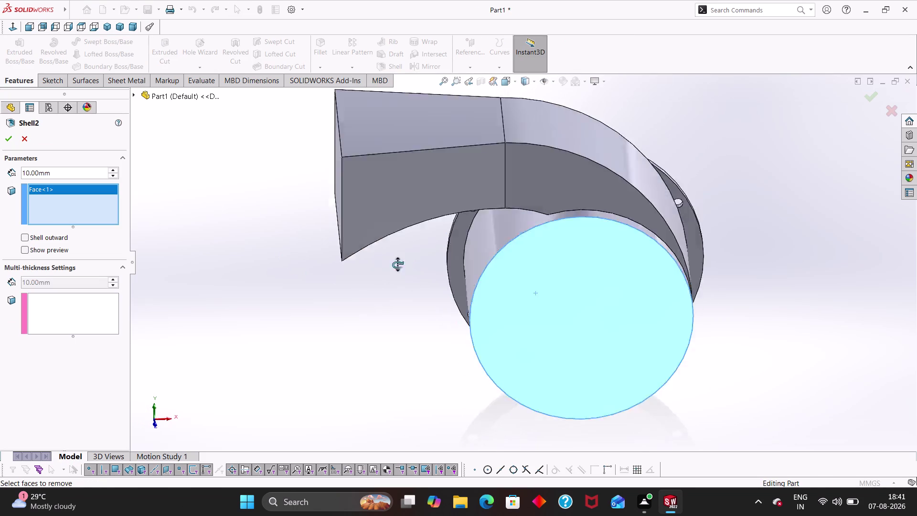
middle_drag(386, 263, 442, 264)
click(439, 254)
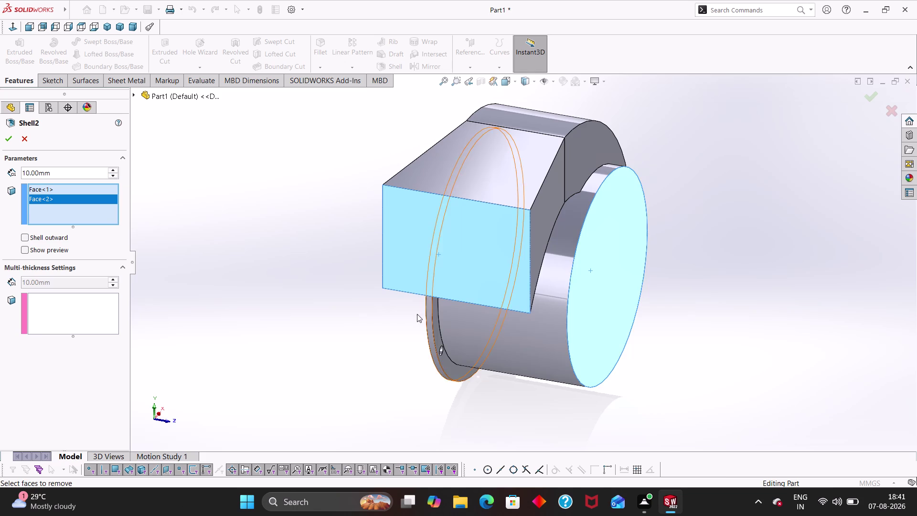
middle_drag(417, 313, 353, 300)
click(5, 136)
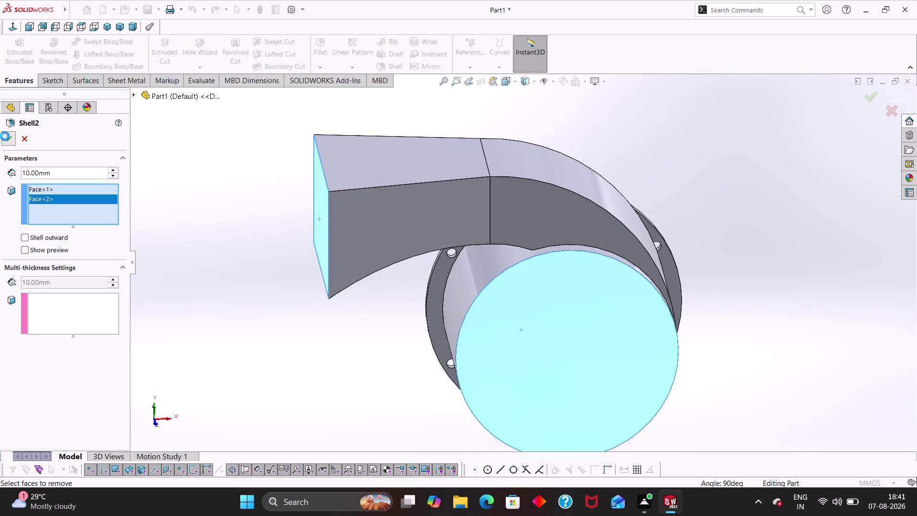
middle_drag(288, 251, 297, 216)
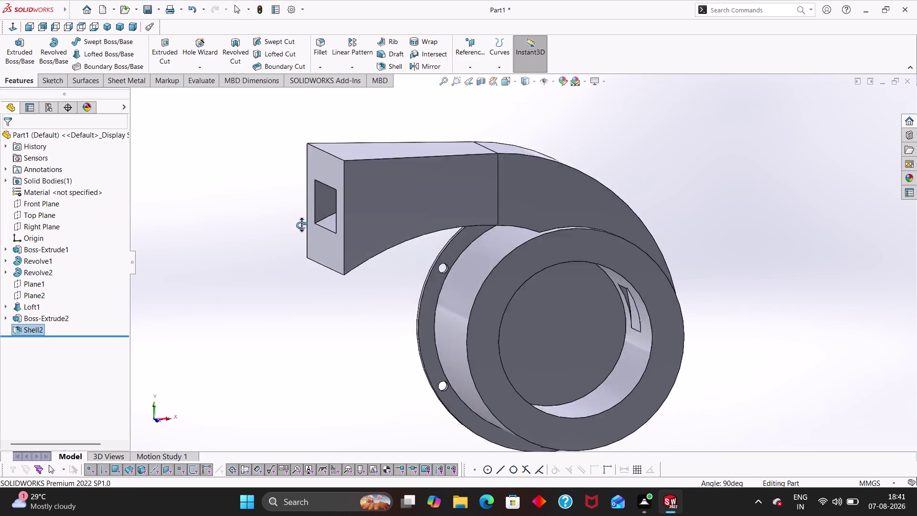
View the hollow housing's outlet and side, then bring up Shell2's context menu.
middle_drag(296, 216, 340, 249)
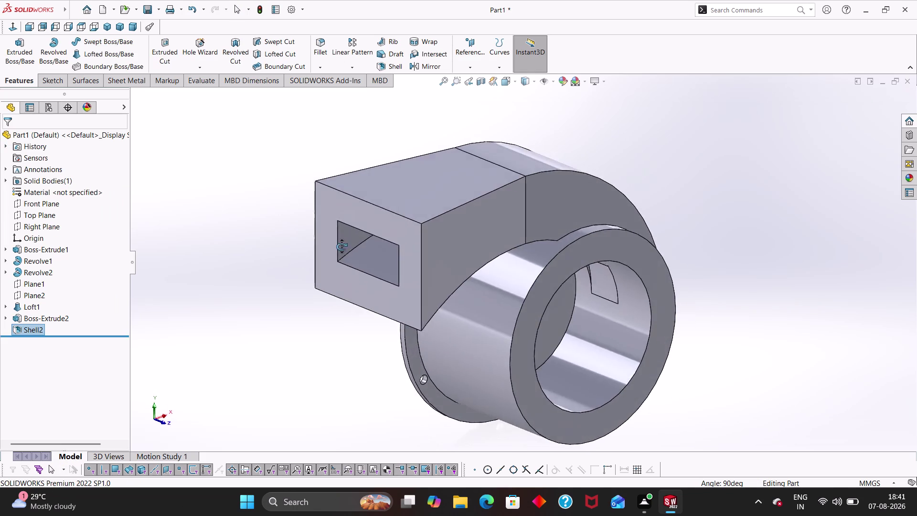
middle_drag(340, 248, 206, 246)
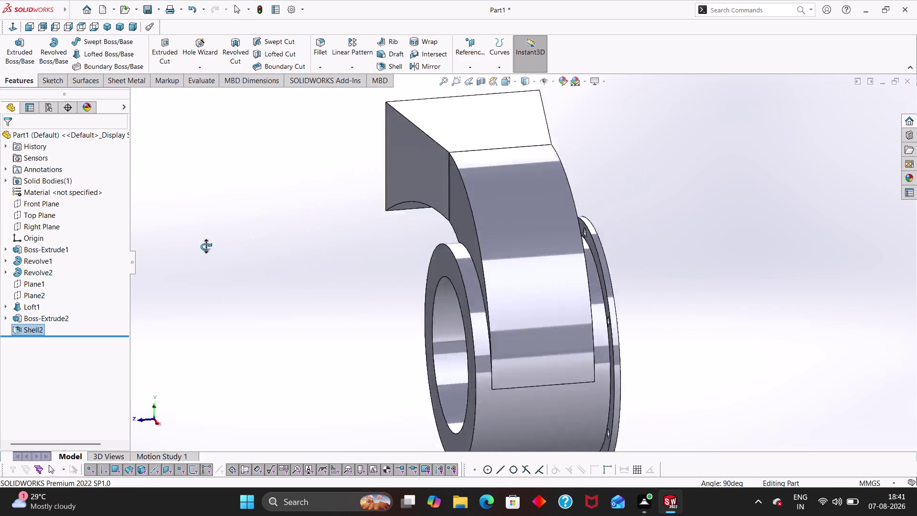
middle_drag(206, 247, 315, 253)
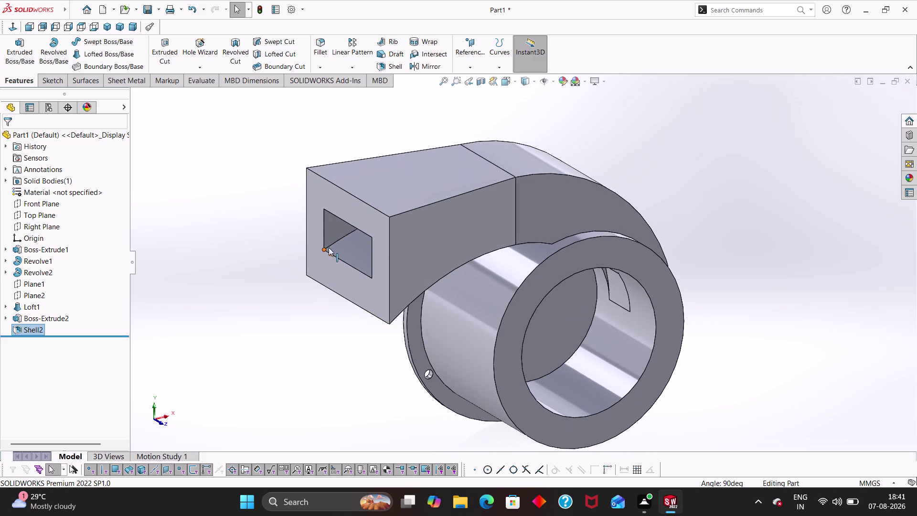
click(38, 325)
right_click(38, 325)
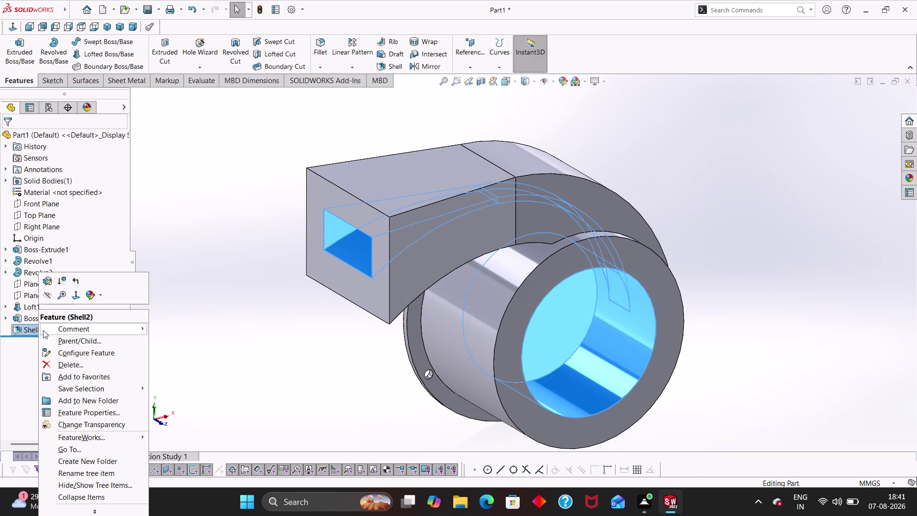
Edit Shell2 and clear the outlet and round end faces from Faces to Remove.
click(50, 285)
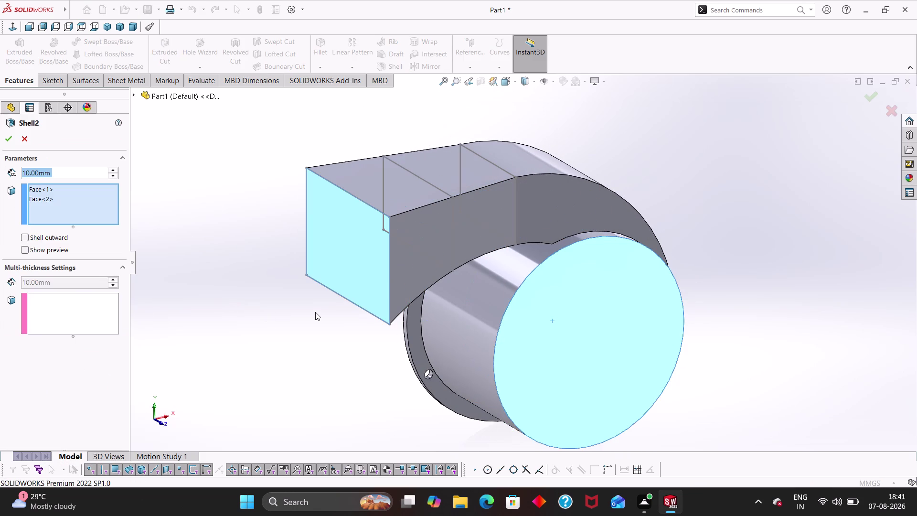
right_click(49, 198)
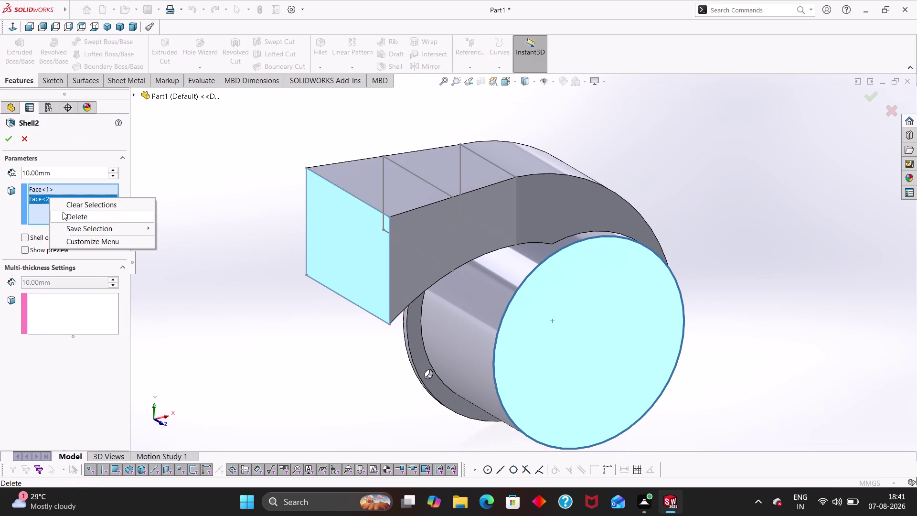
click(33, 188)
right_click(33, 189)
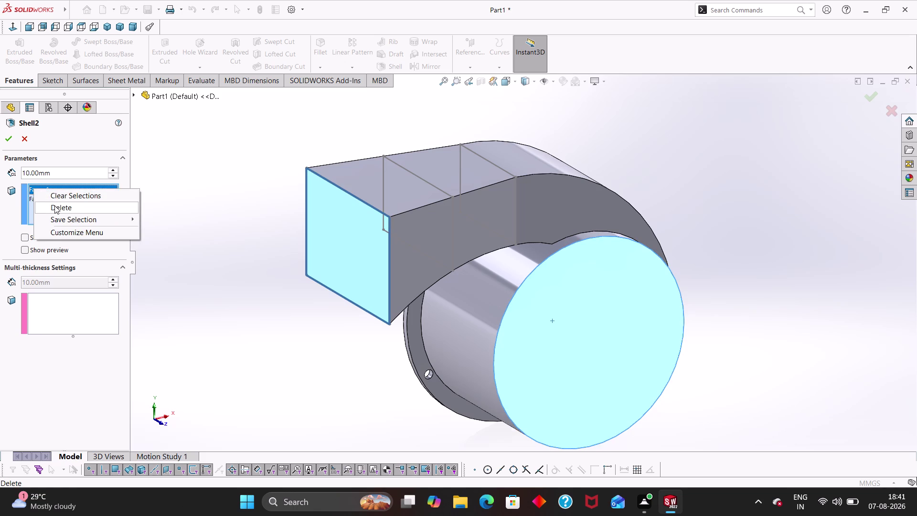
click(56, 206)
click(69, 285)
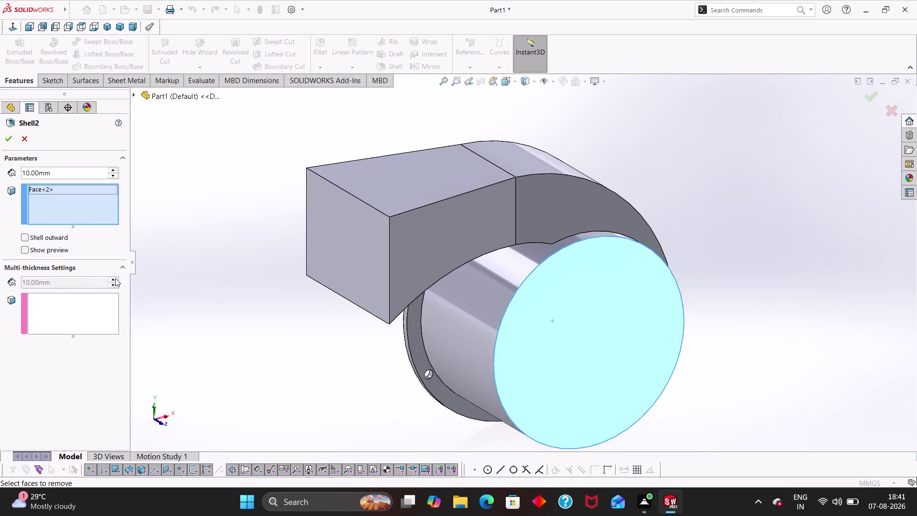
click(115, 278)
click(88, 298)
Give the round end face a 10 mm multi-thickness and apply the revised shell.
click(533, 290)
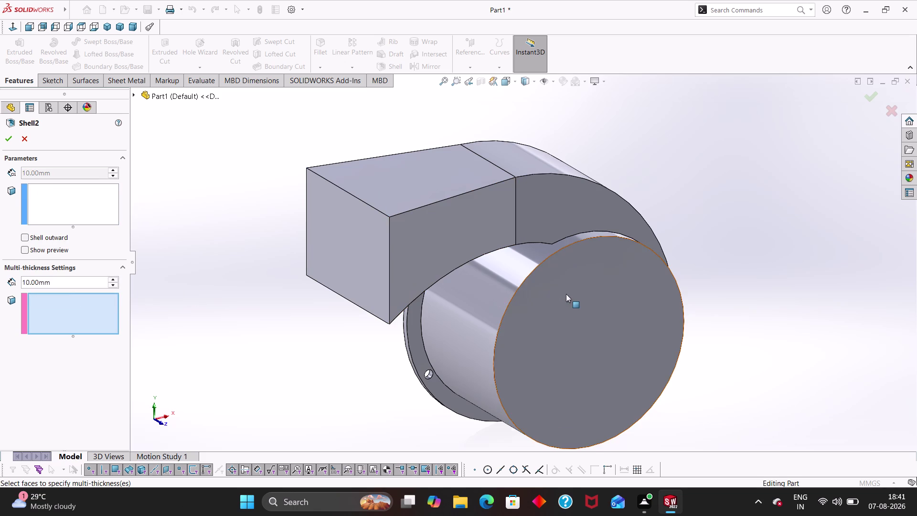
click(564, 293)
drag(71, 281, 0, 274)
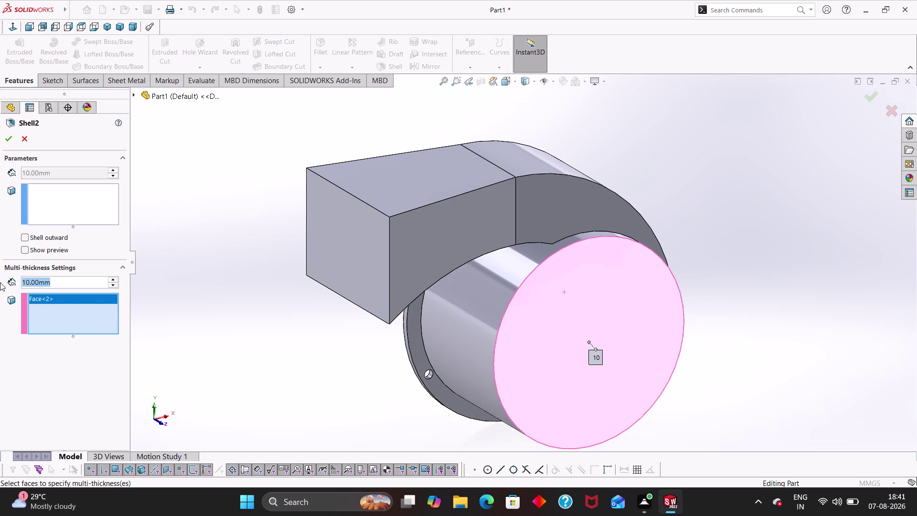
key(Escape)
key(Escape)
key(Escape)
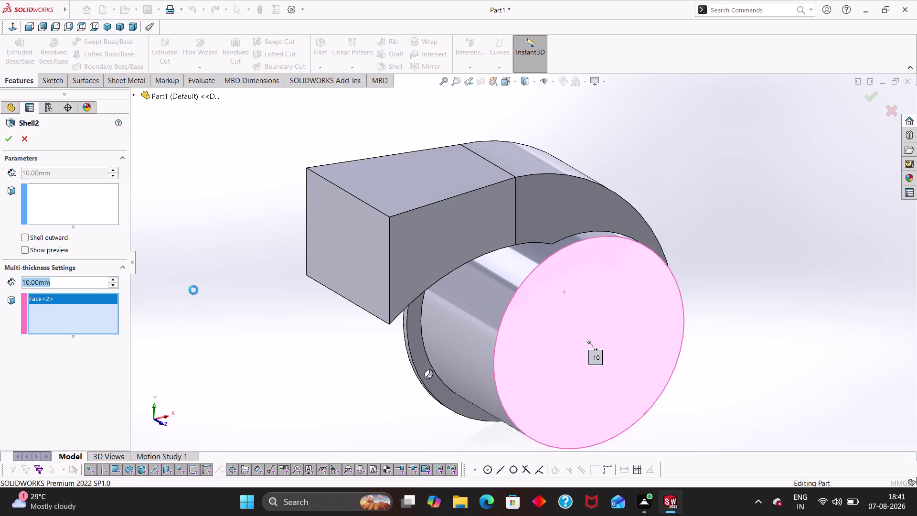
click(194, 288)
key(Escape)
key(Escape)
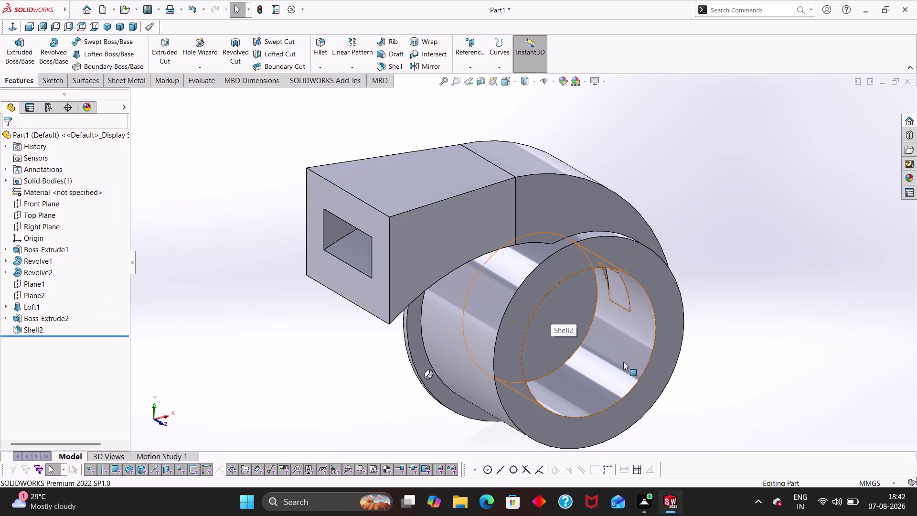
Delete the Shell2 feature from the model.
key(Escape)
key(ctrl+z)
key(ctrl+z)
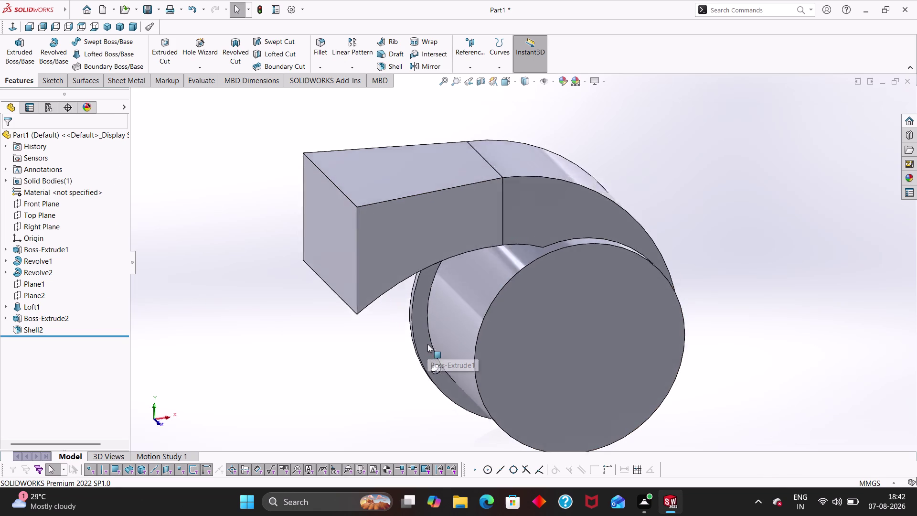
scroll(up, 3)
right_click(576, 316)
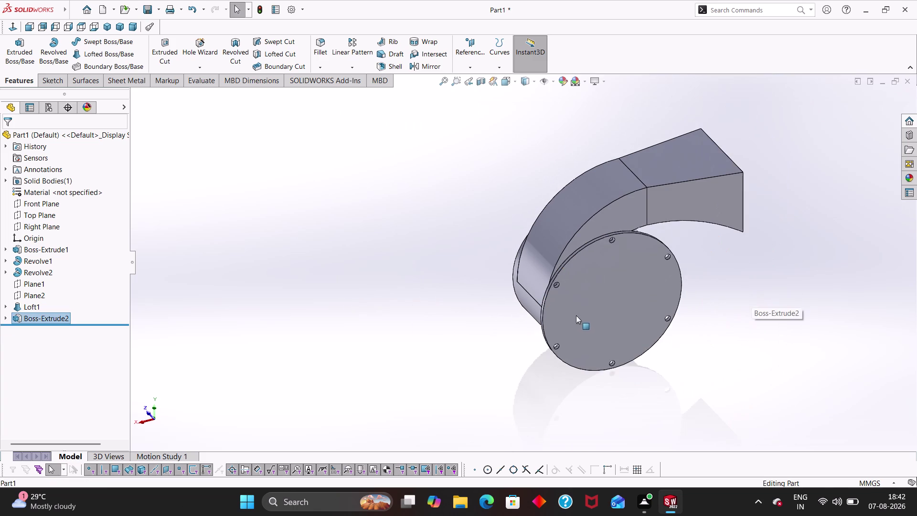
click(742, 279)
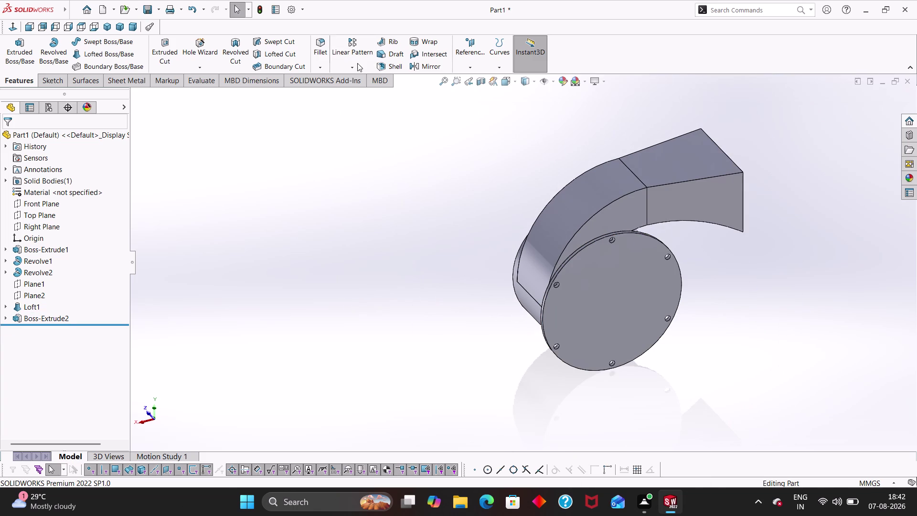
Create Shell3 with the bolted flange face given a 14 mm custom thickness.
click(388, 65)
click(73, 307)
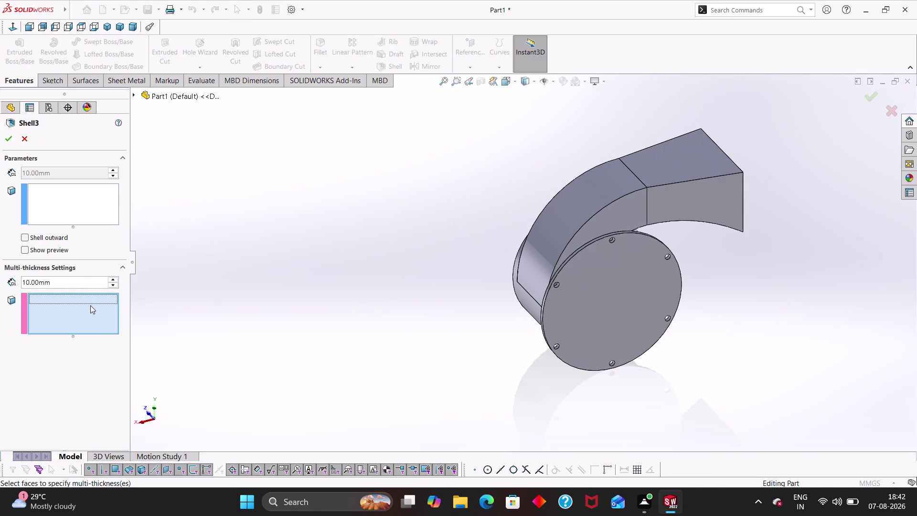
click(630, 298)
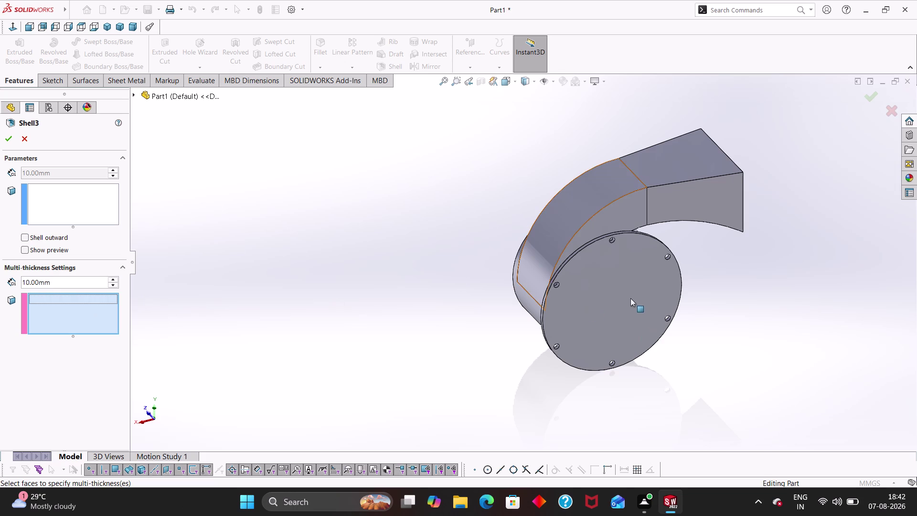
drag(63, 287, 0, 272)
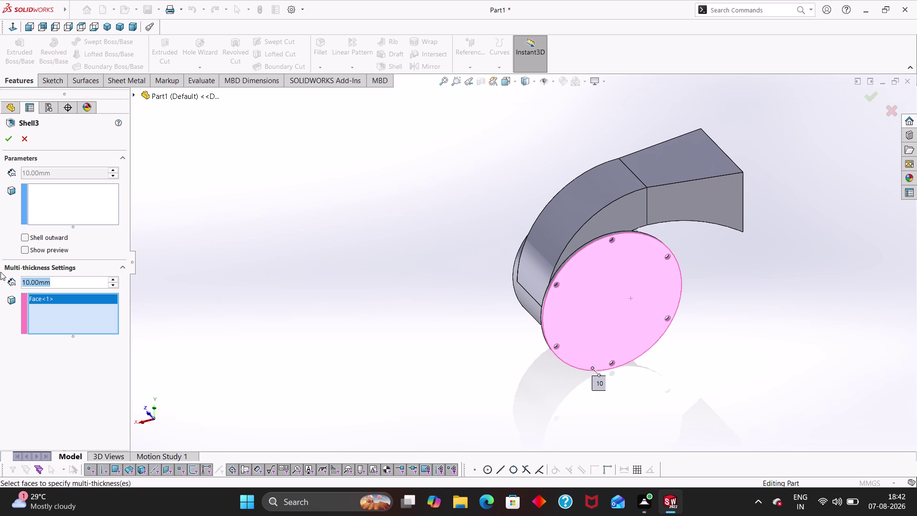
text(14)
key(Return)
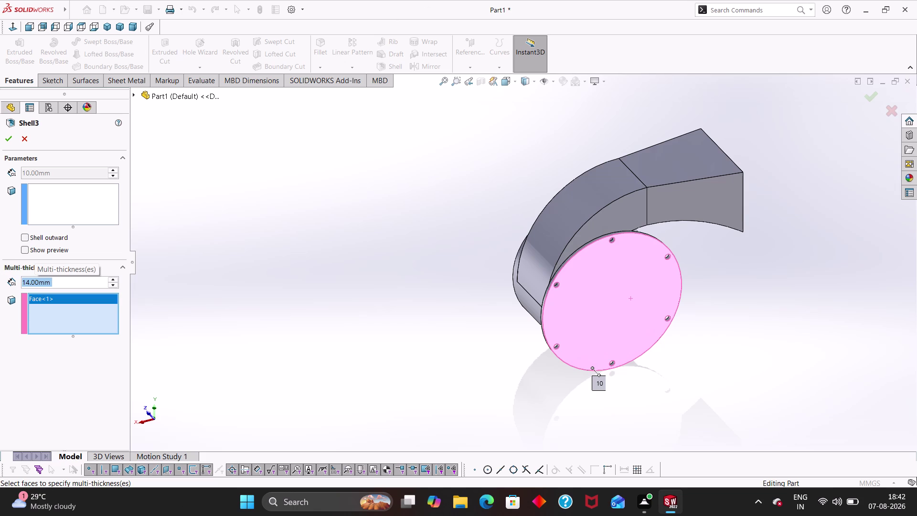
click(4, 140)
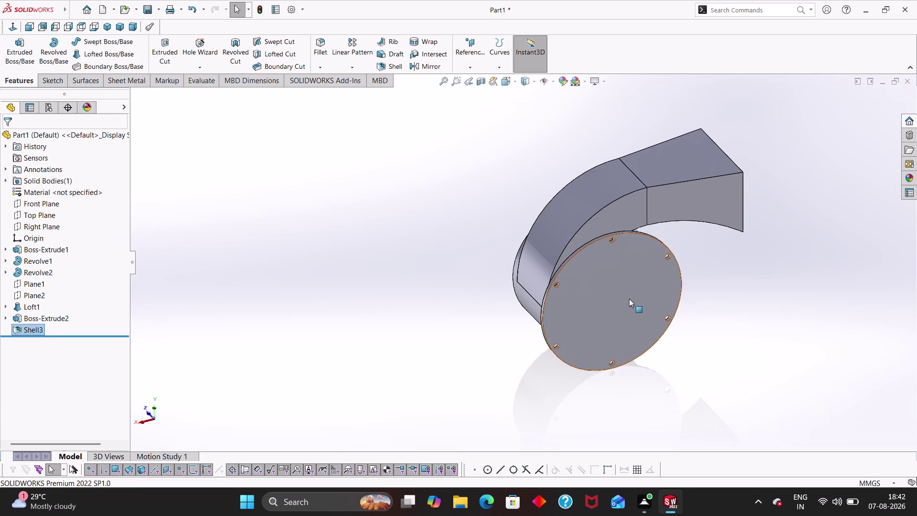
click(628, 298)
Try another shell with a custom flange-face thickness, which fails with rebuild errors.
click(388, 62)
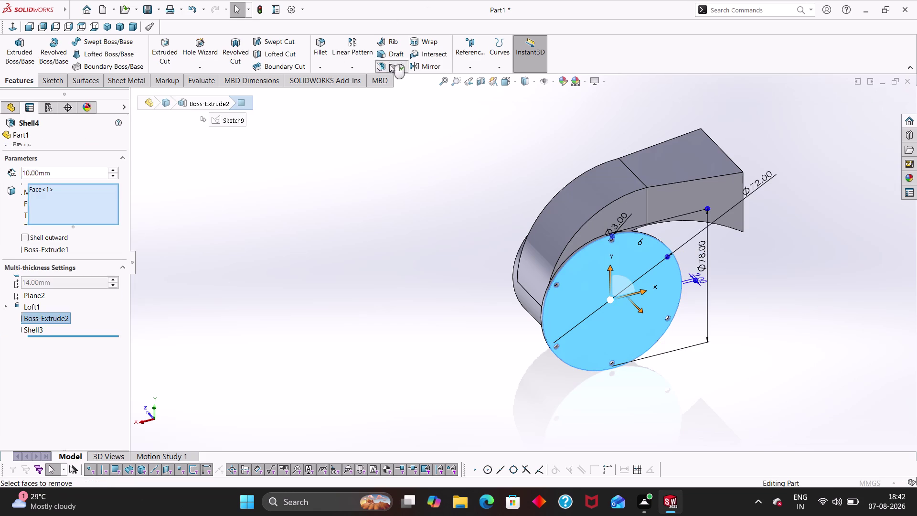
click(61, 302)
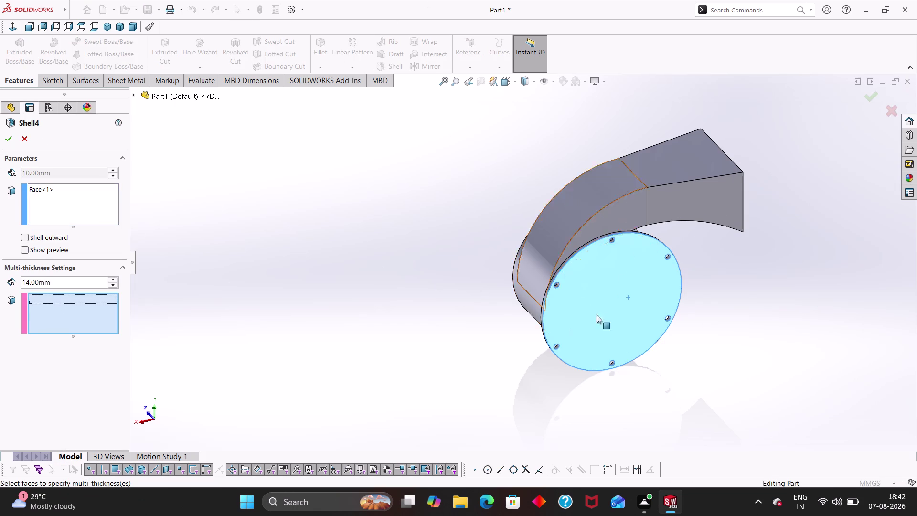
click(613, 298)
click(614, 314)
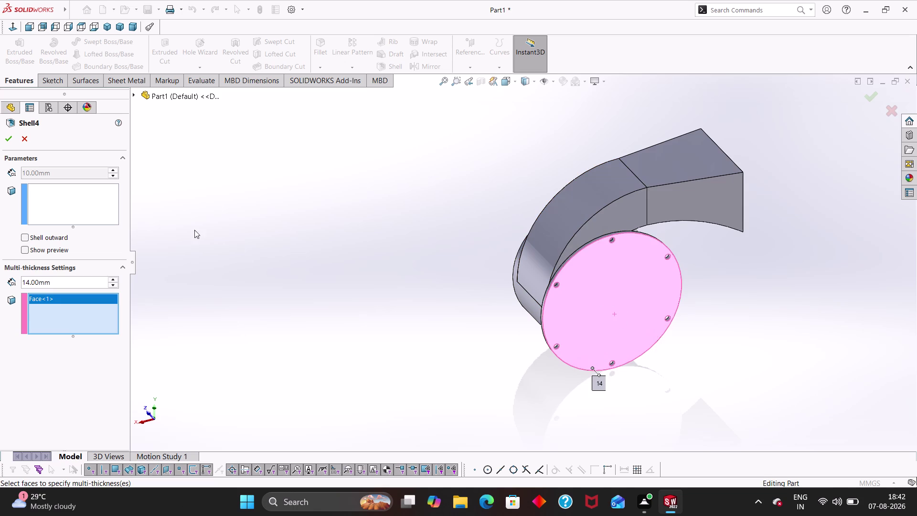
click(65, 193)
click(612, 302)
click(611, 298)
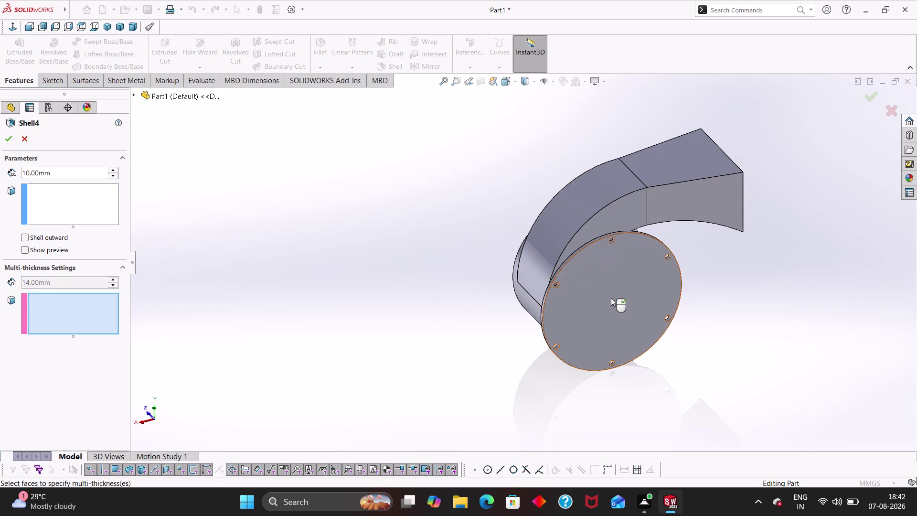
click(5, 142)
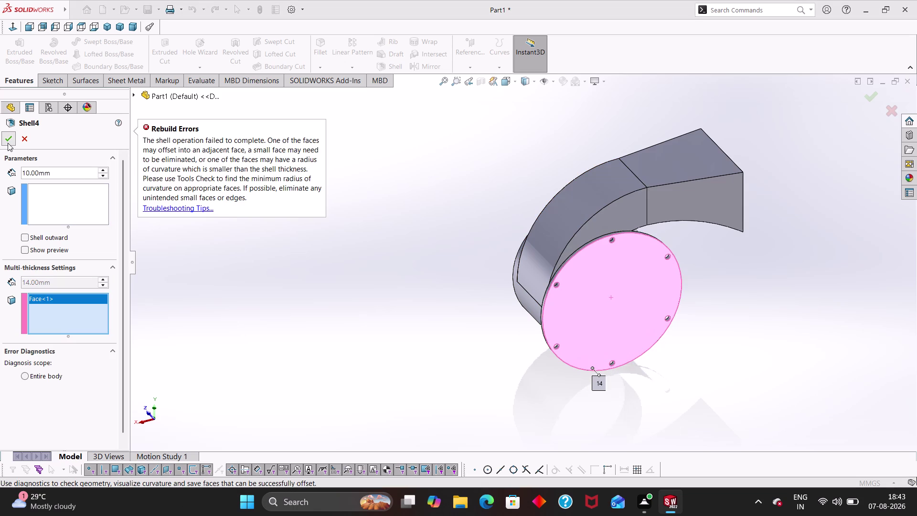
click(25, 139)
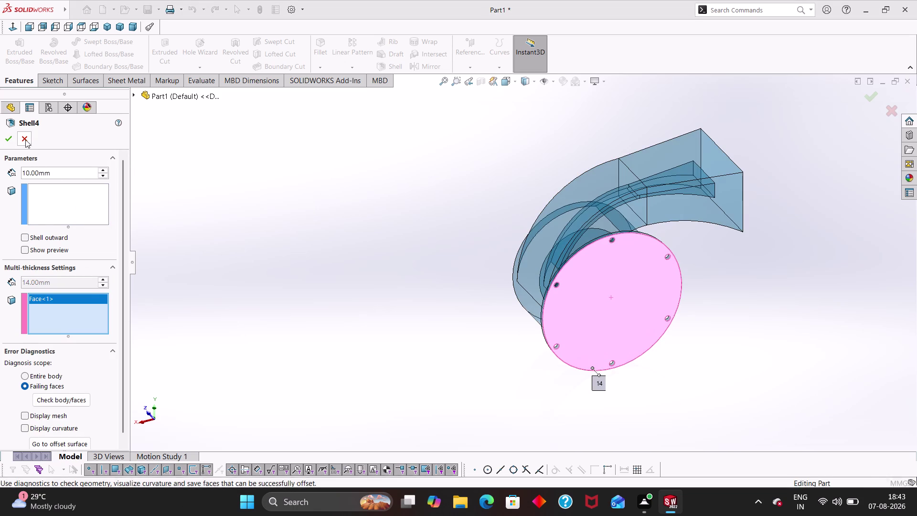
Select the round flange face and start a fresh shell, Shell5.
click(477, 249)
click(398, 65)
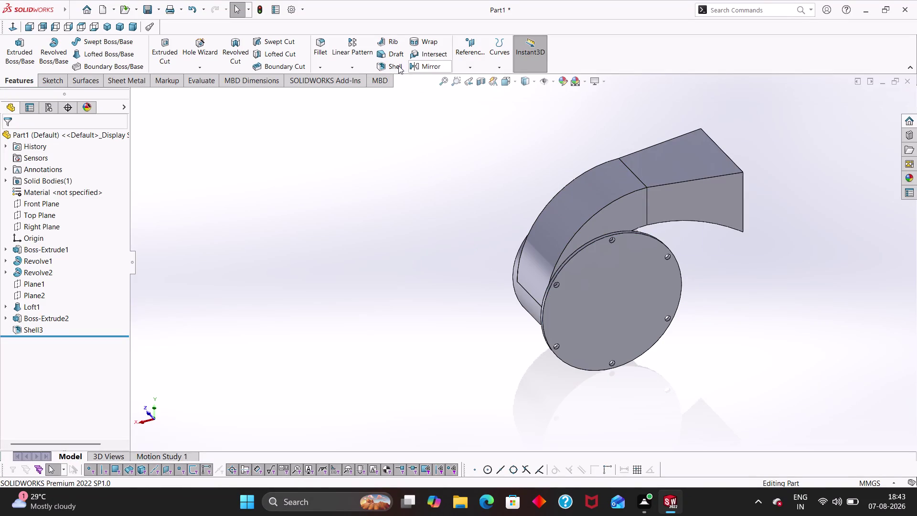
click(577, 319)
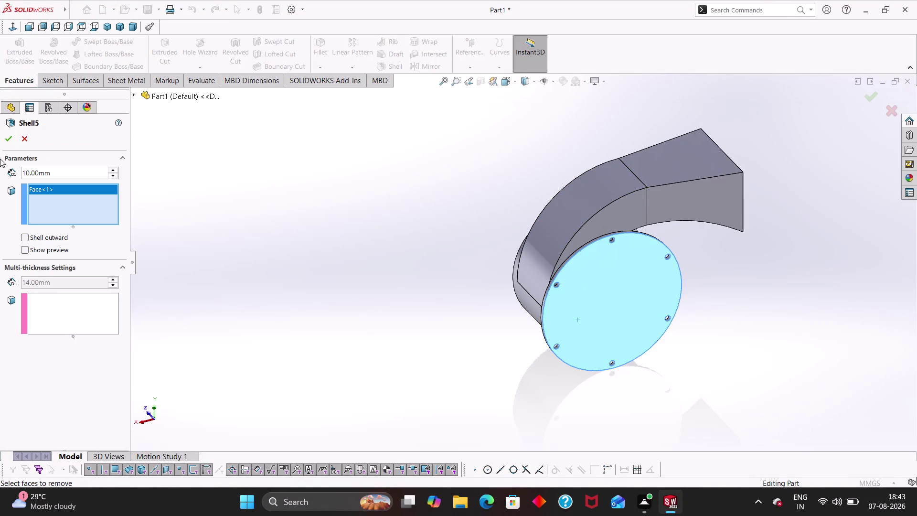
Set the shell thickness to 14 mm, reselect the flange face as the opening, and apply.
drag(57, 171, 0, 171)
text(14)
key(Return)
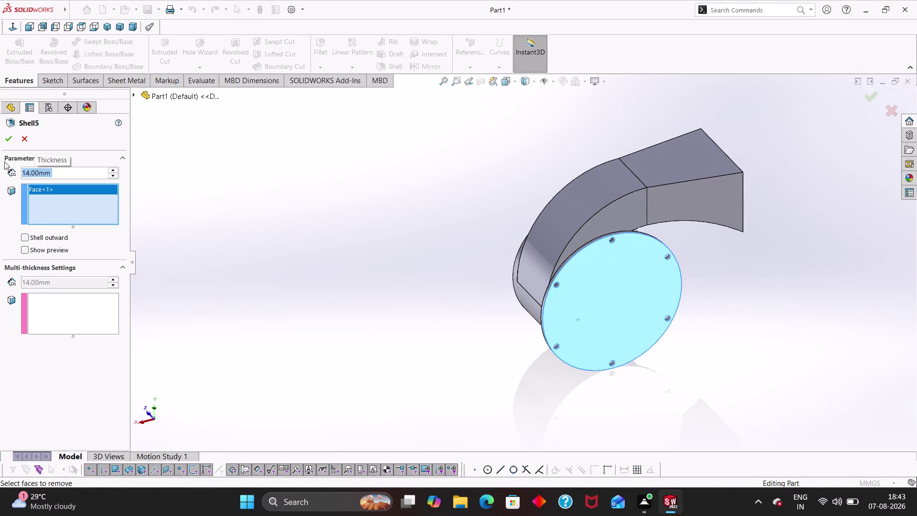
click(6, 135)
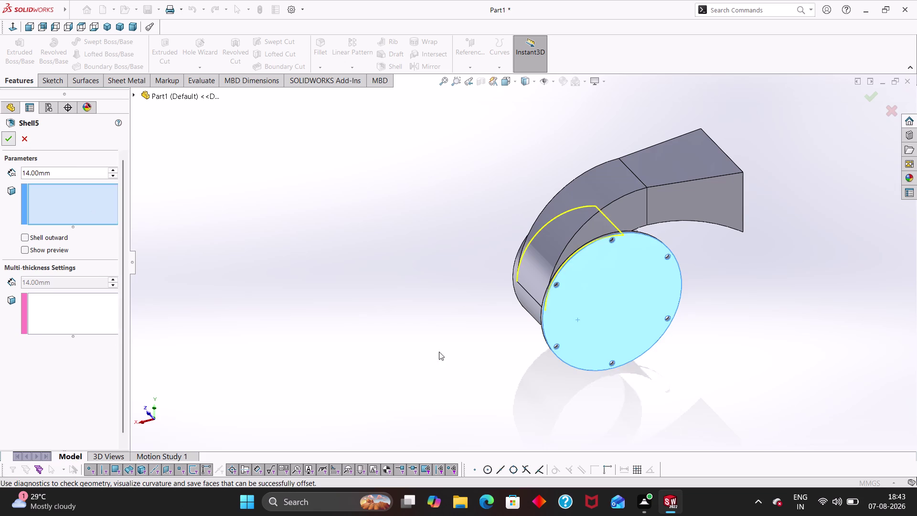
click(633, 313)
click(616, 304)
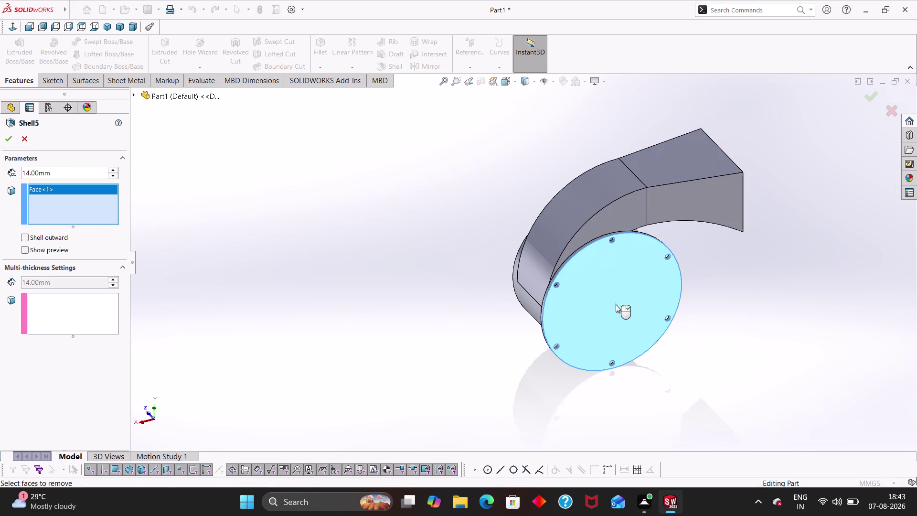
click(11, 139)
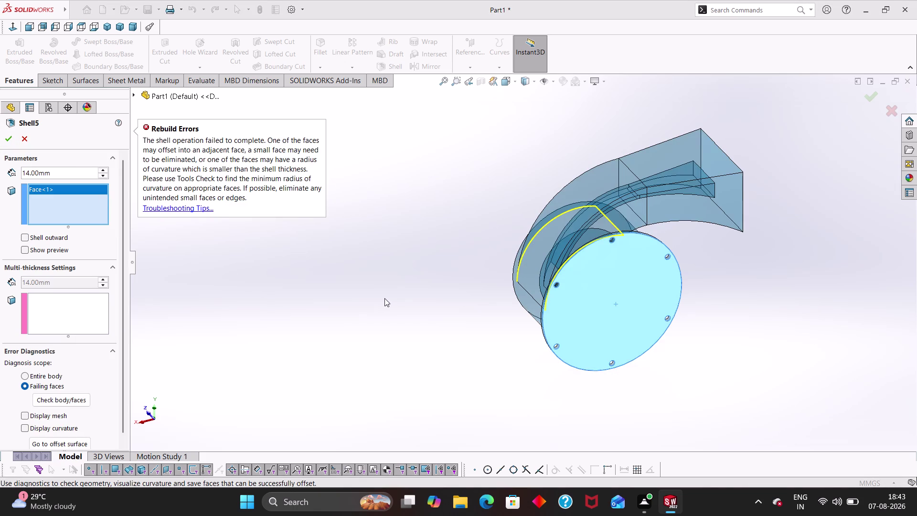
Inspect the failed shell from several angles, then enable Shell outward.
middle_drag(434, 296, 568, 276)
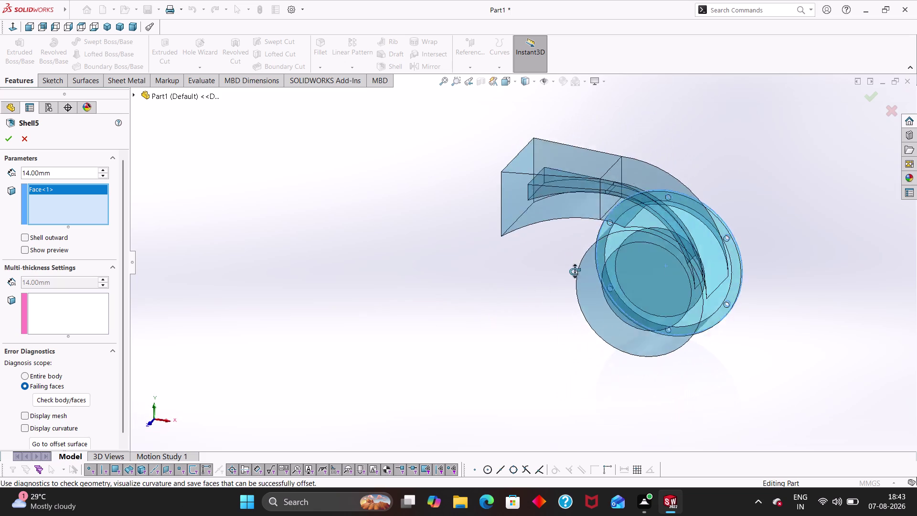
middle_drag(568, 276, 551, 257)
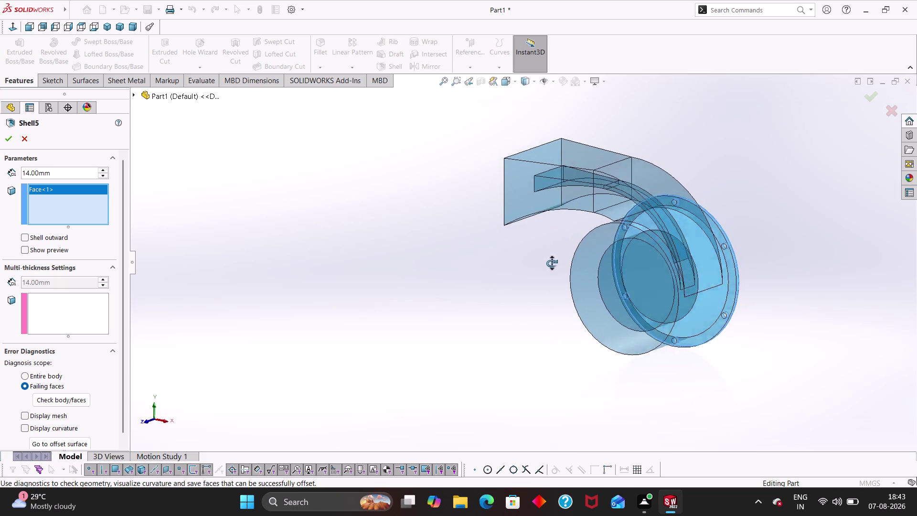
middle_drag(551, 257, 574, 256)
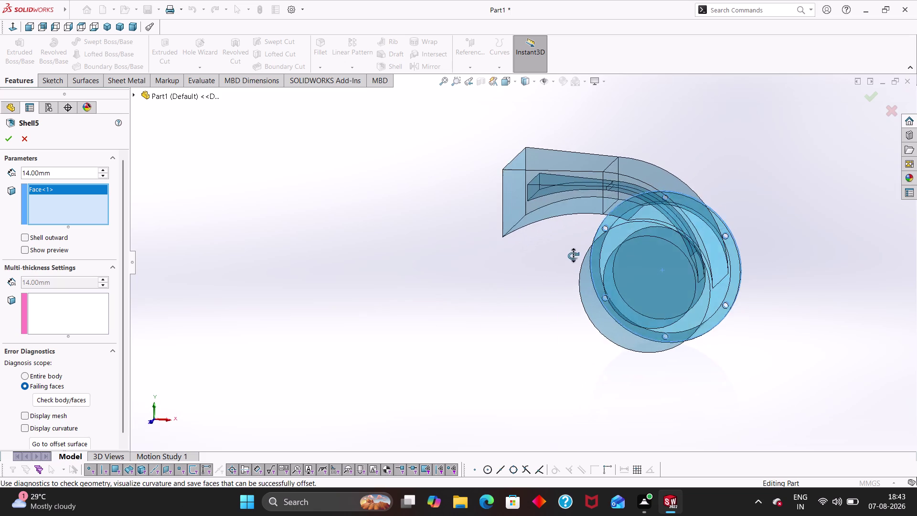
middle_drag(575, 256, 616, 298)
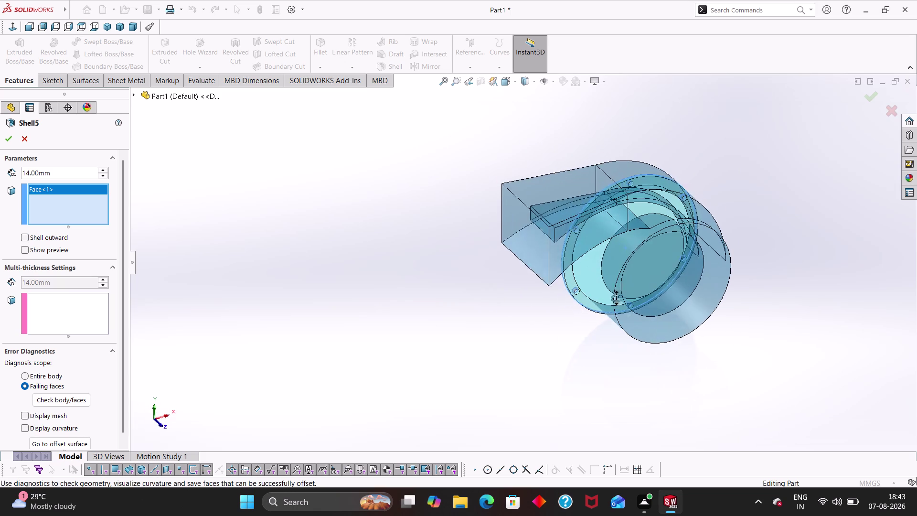
middle_drag(616, 298, 627, 315)
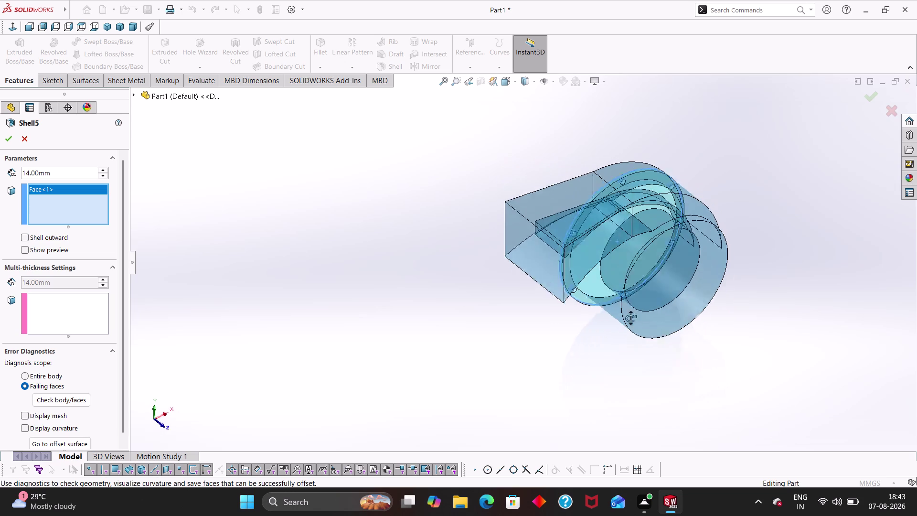
middle_drag(627, 315, 590, 317)
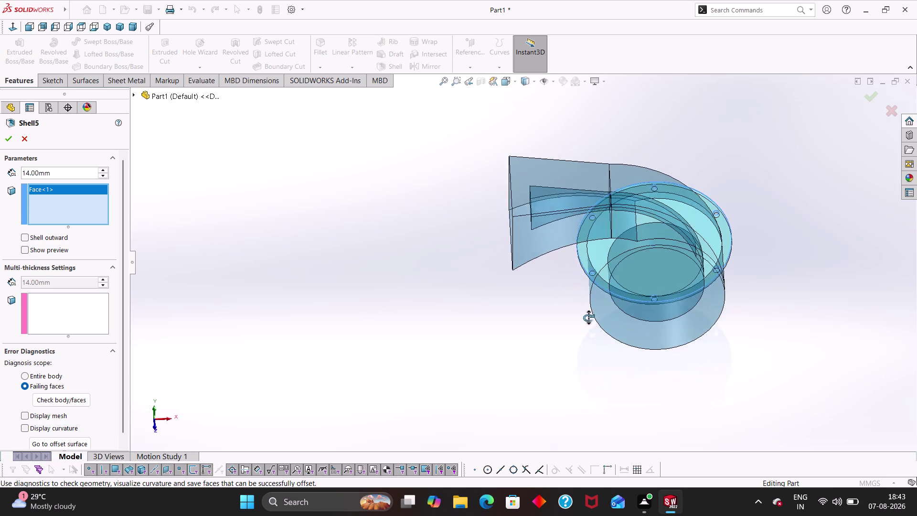
middle_drag(589, 317, 598, 265)
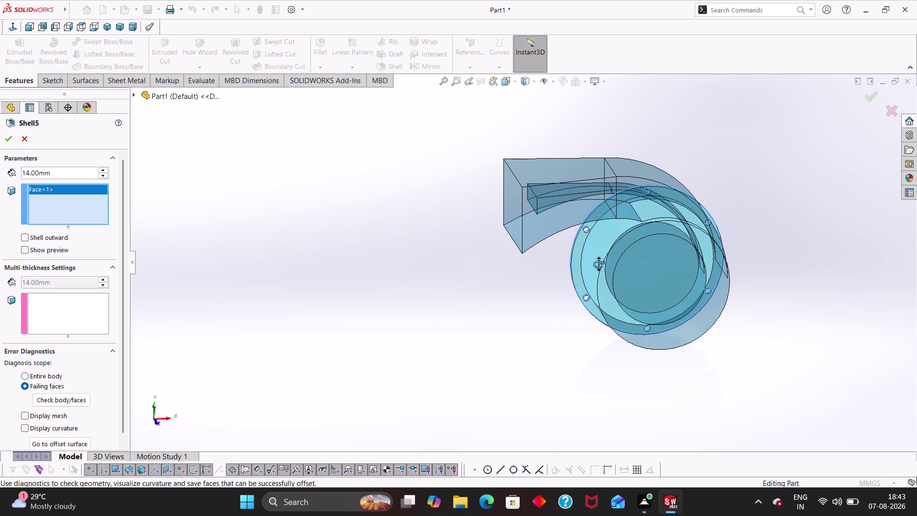
middle_drag(599, 264, 594, 265)
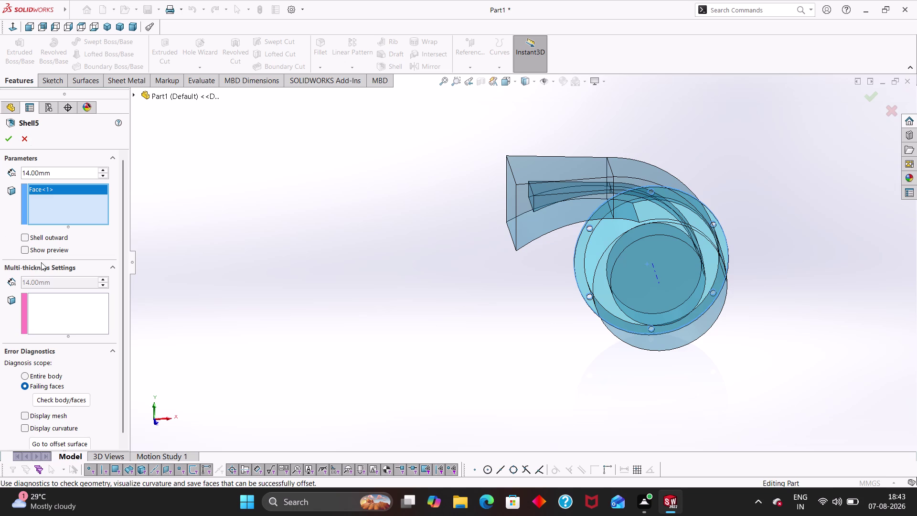
click(39, 235)
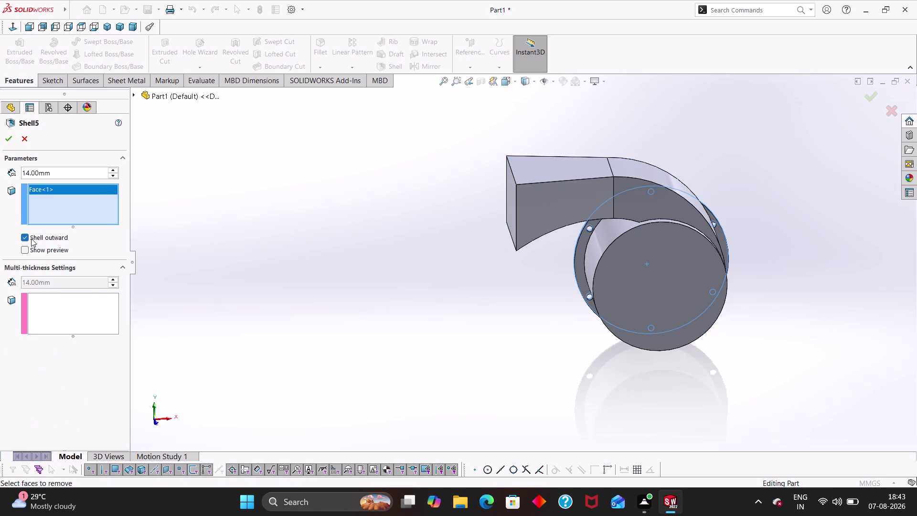
Enable Show preview, reselect the flange face, and apply the outward 14 mm shell.
click(39, 249)
middle_drag(801, 305, 627, 303)
click(598, 285)
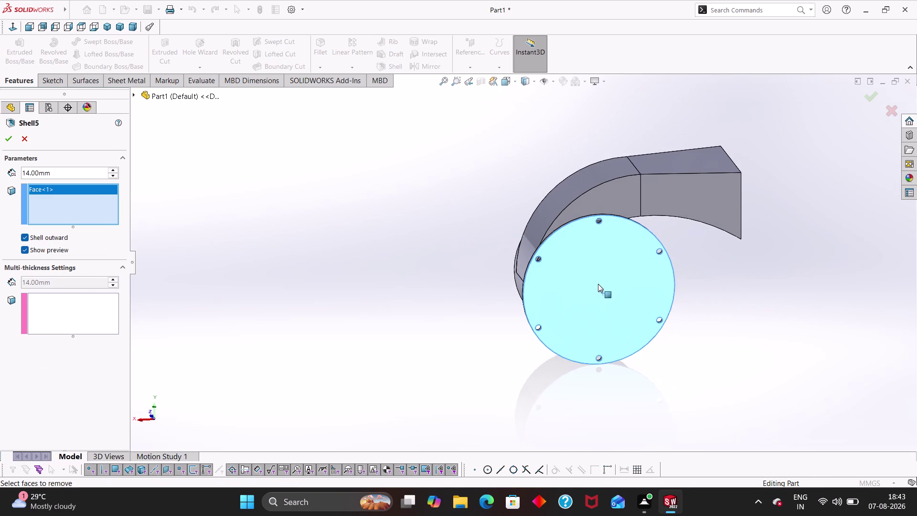
click(598, 284)
click(6, 135)
middle_drag(507, 292, 507, 291)
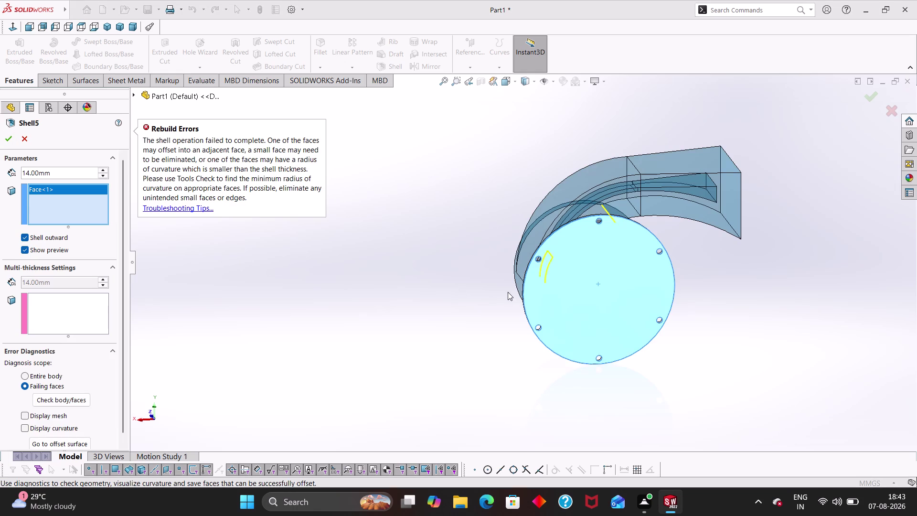
middle_drag(507, 292, 526, 283)
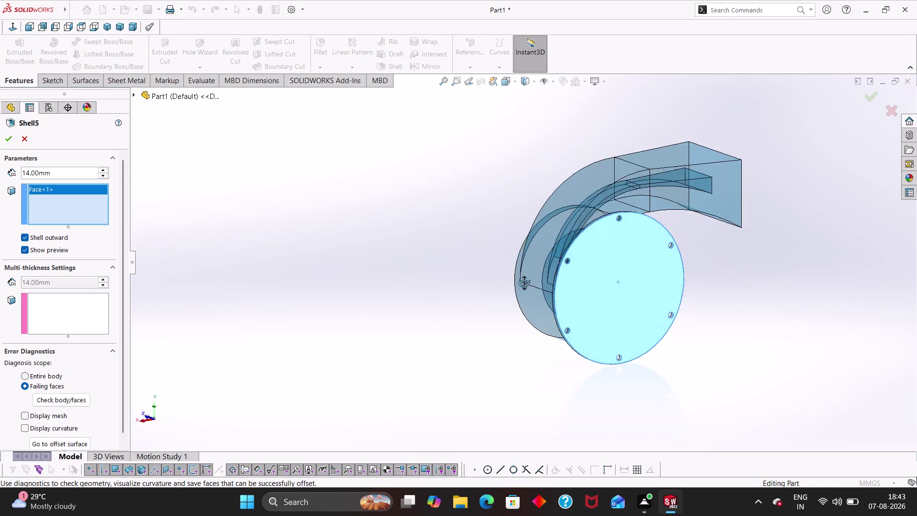
middle_drag(526, 283, 511, 283)
click(613, 293)
click(604, 300)
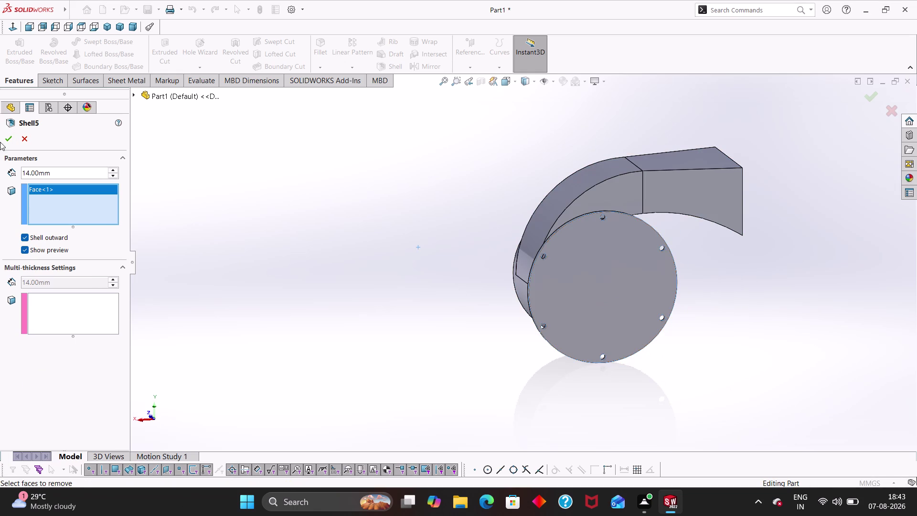
click(6, 139)
Cancel the failed Shell5 feature.
middle_drag(335, 264, 375, 288)
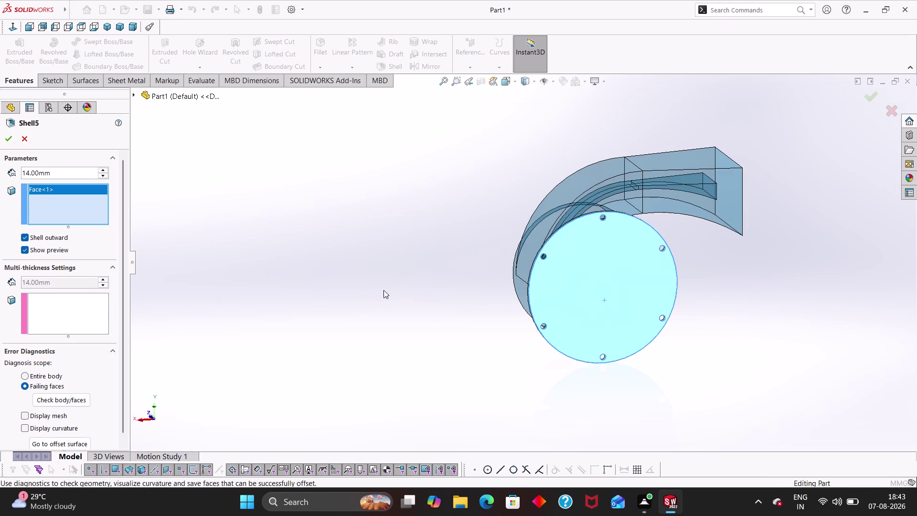
middle_drag(375, 287, 490, 306)
click(23, 140)
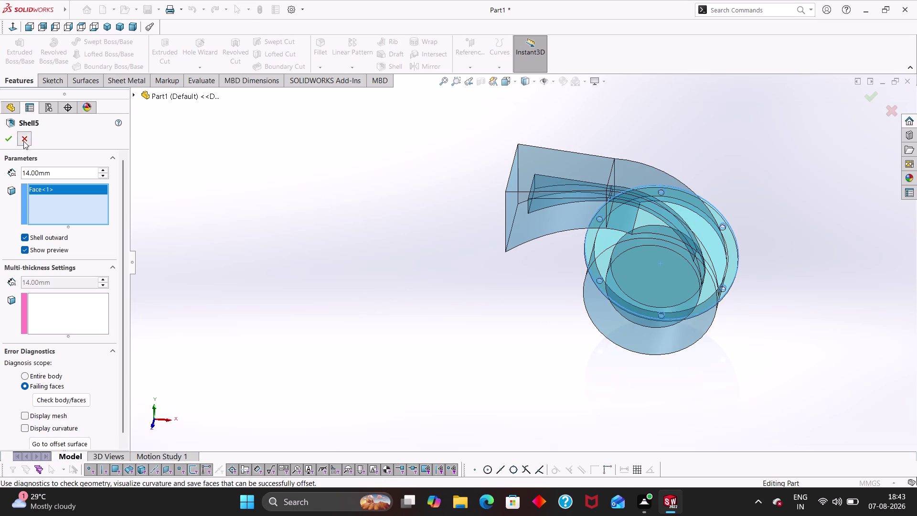
click(364, 284)
middle_drag(532, 270, 650, 245)
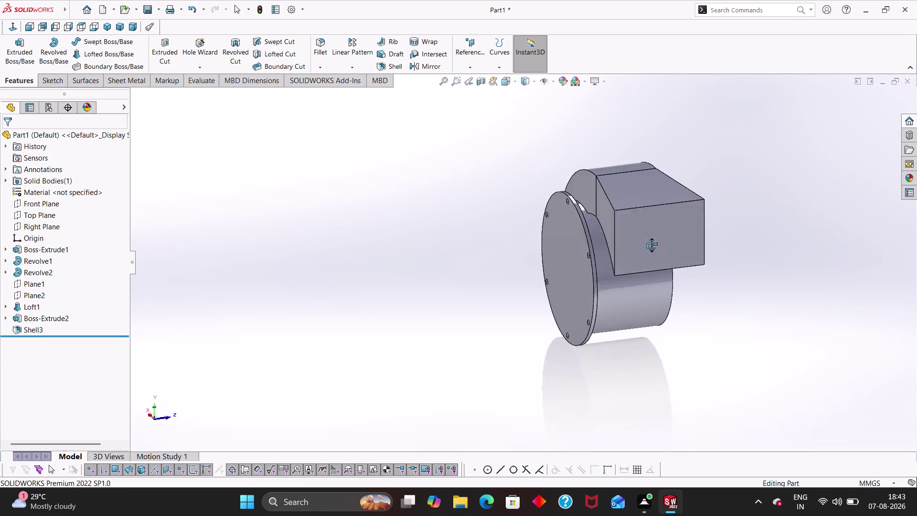
Switch the blower housing to the Top view orientation.
middle_drag(650, 245, 692, 265)
key(Escape)
key(Escape)
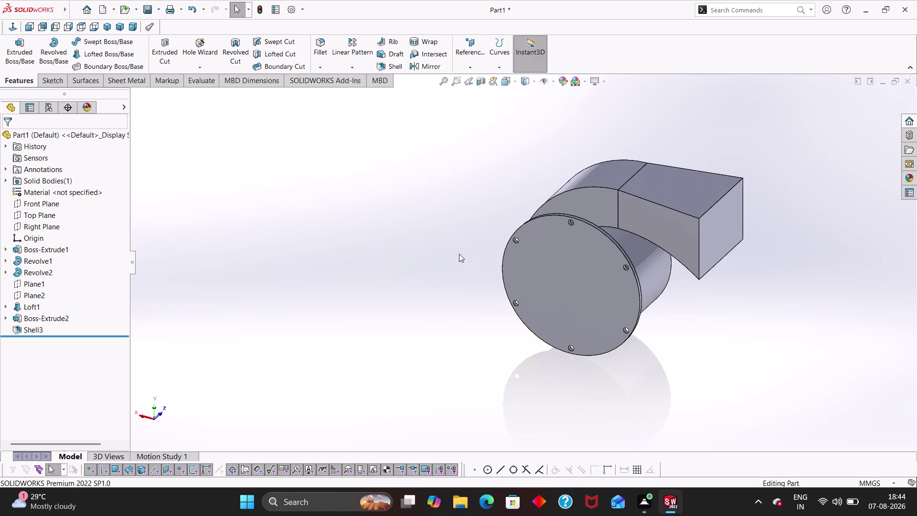
click(80, 25)
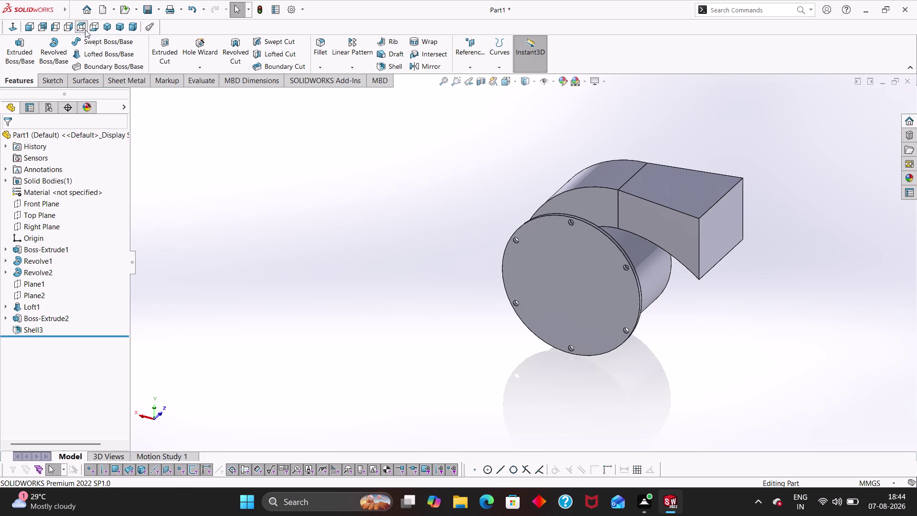
click(81, 25)
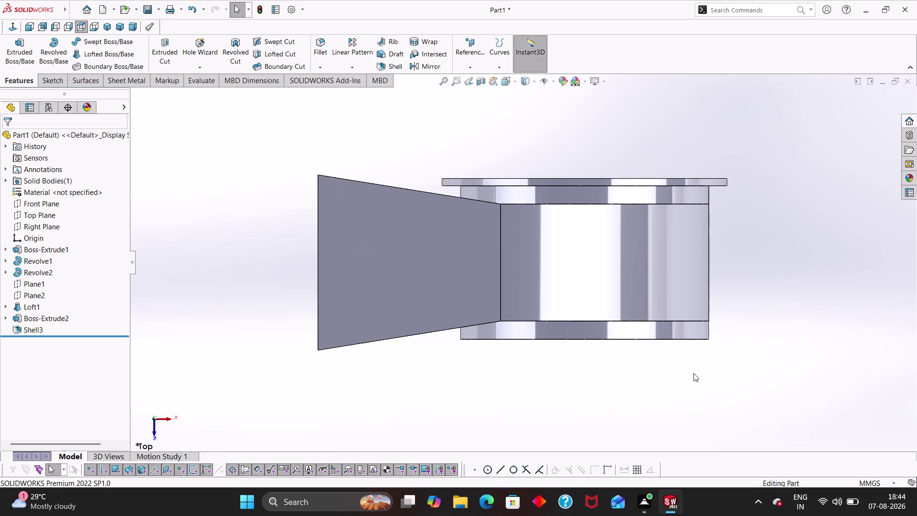
drag(689, 322, 670, 383)
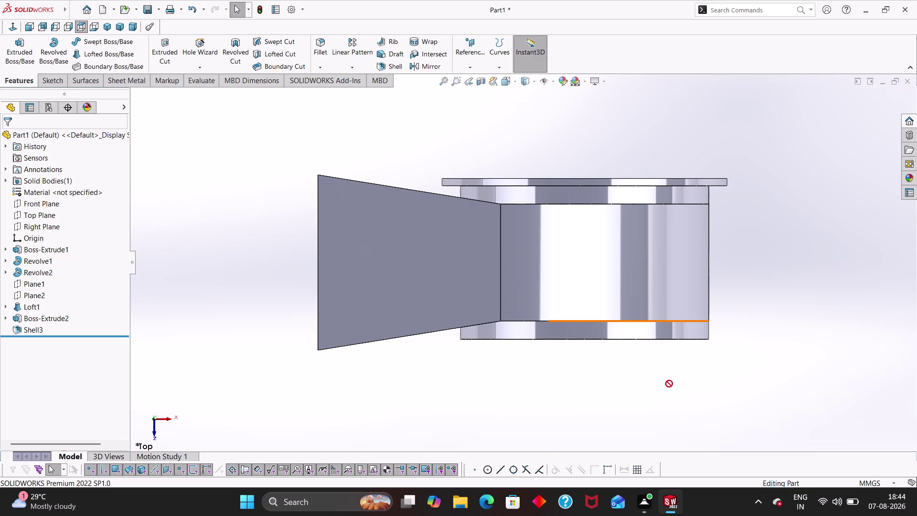
drag(671, 384, 700, 337)
drag(700, 338, 697, 267)
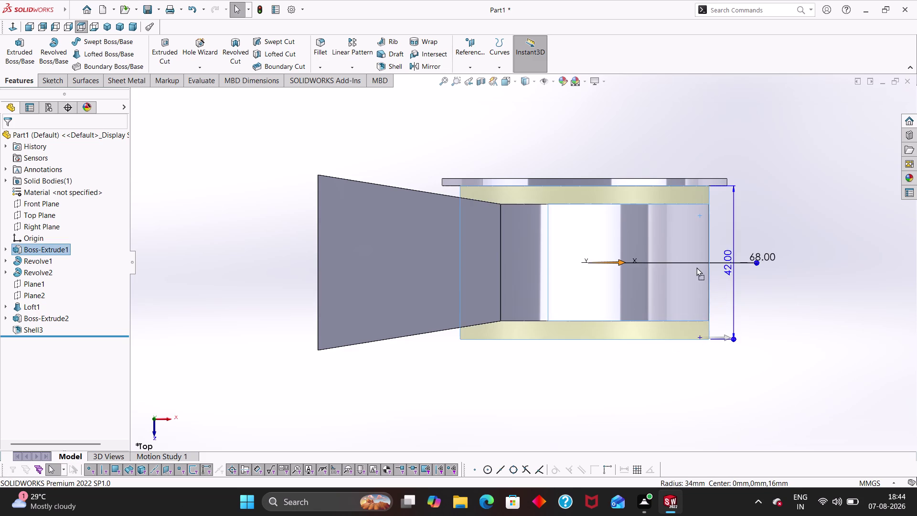
drag(697, 267, 667, 296)
click(636, 360)
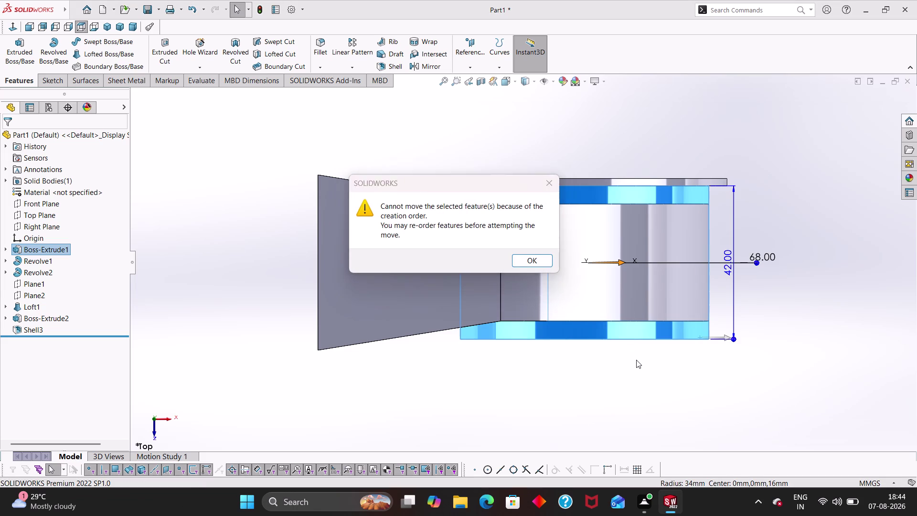
click(552, 185)
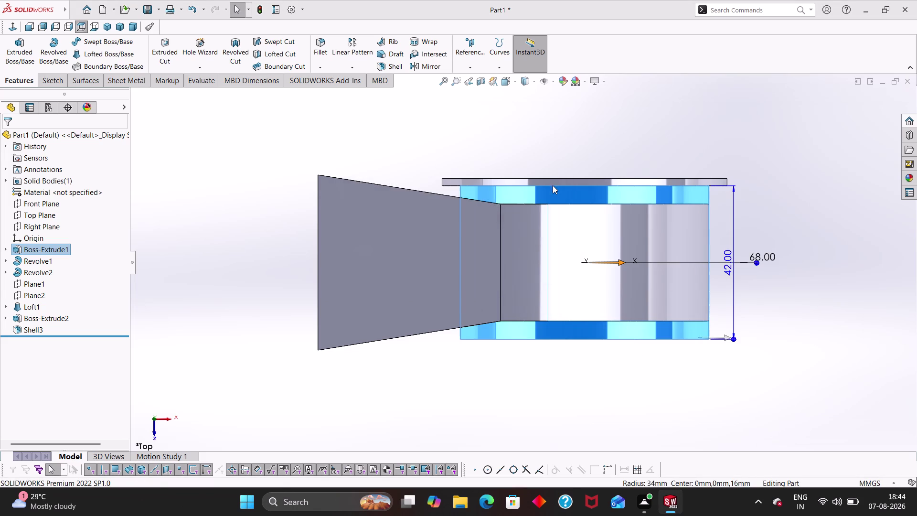
drag(365, 180, 376, 224)
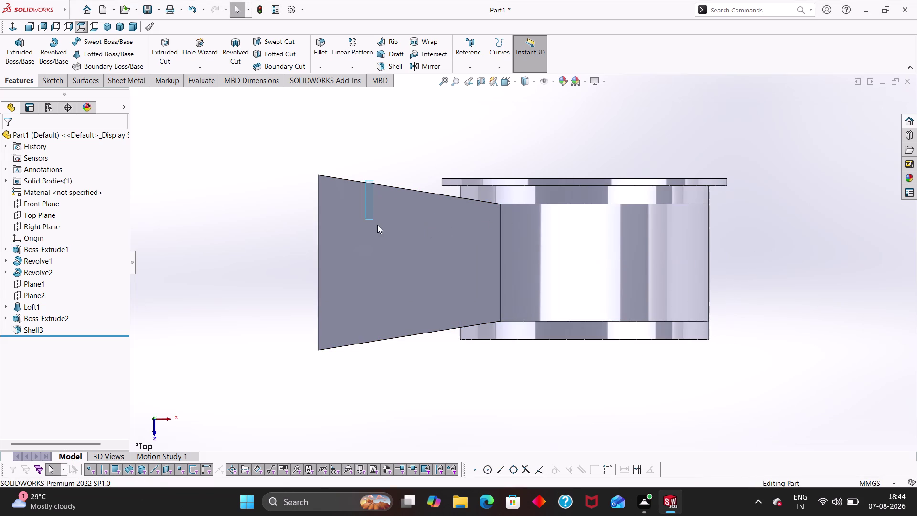
drag(375, 224, 369, 211)
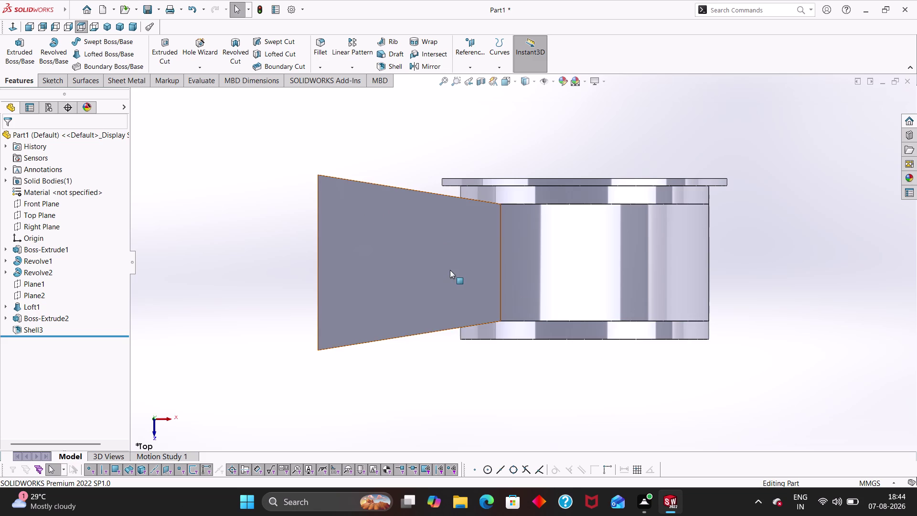
middle_drag(490, 244, 512, 138)
scroll(up, 3)
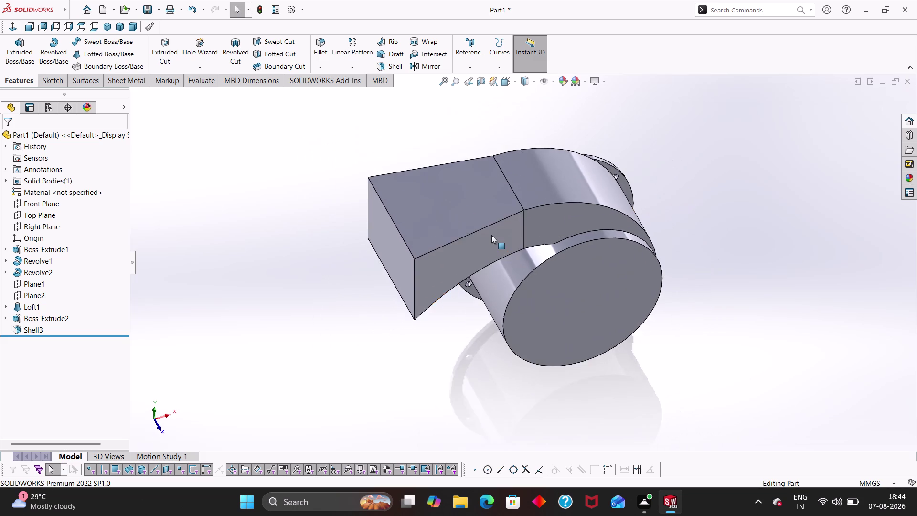
scroll(up, 3)
middle_drag(464, 321, 624, 332)
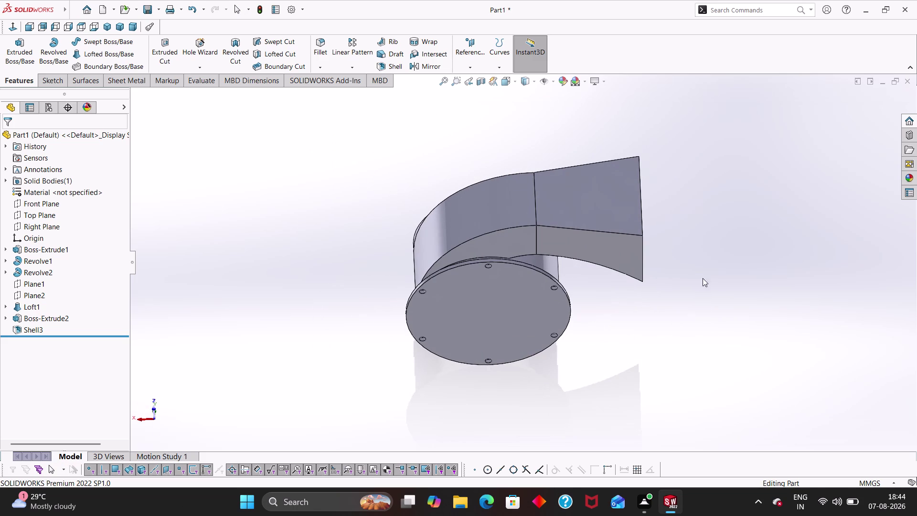
drag(910, 0, 864, 0)
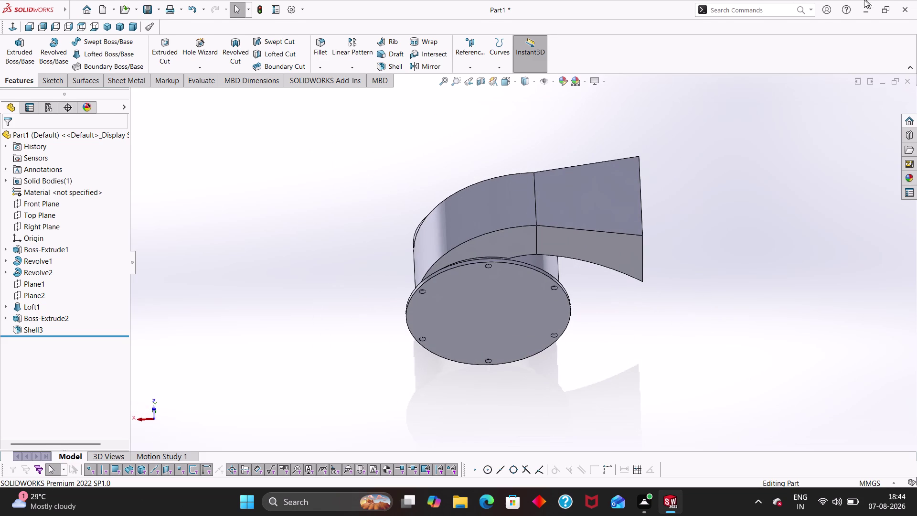
drag(864, 0, 841, 0)
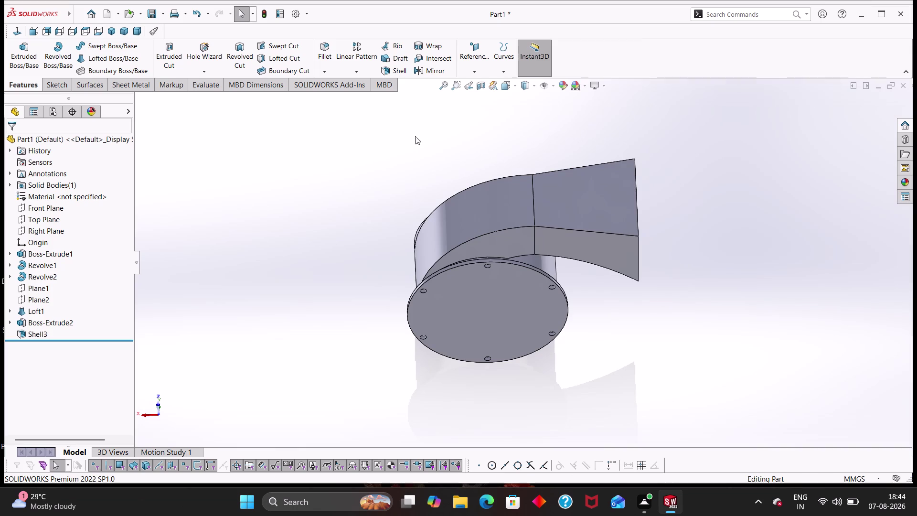
drag(502, 112, 471, 211)
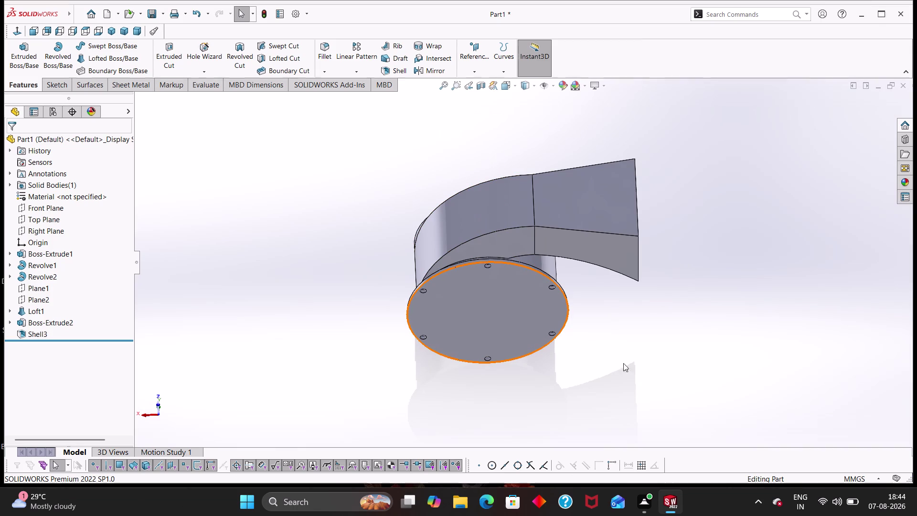
scroll(down, 3)
scroll(up, 3)
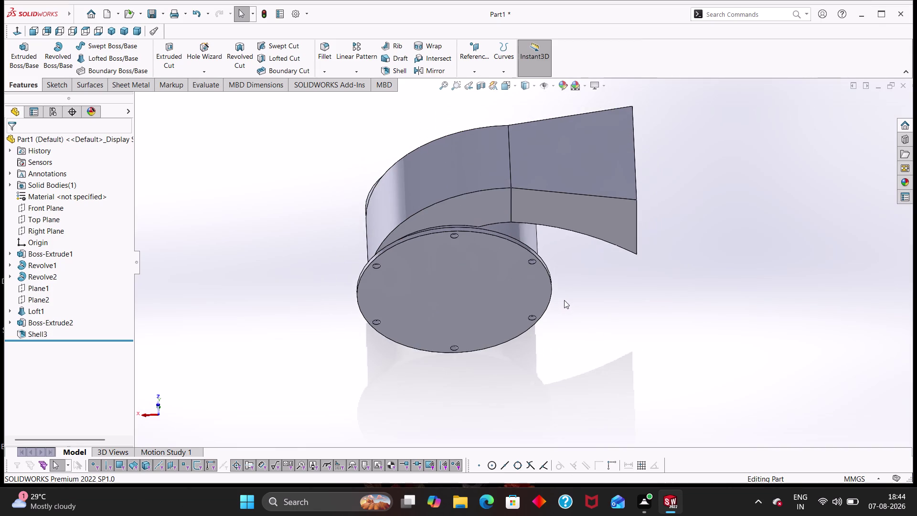
scroll(up, 3)
scroll(up, 3)
scroll(down, 3)
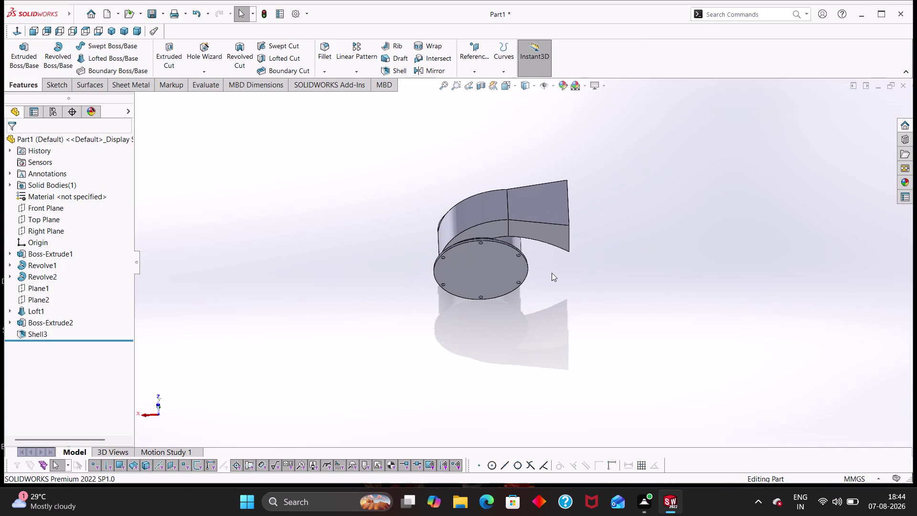
drag(544, 256, 646, 240)
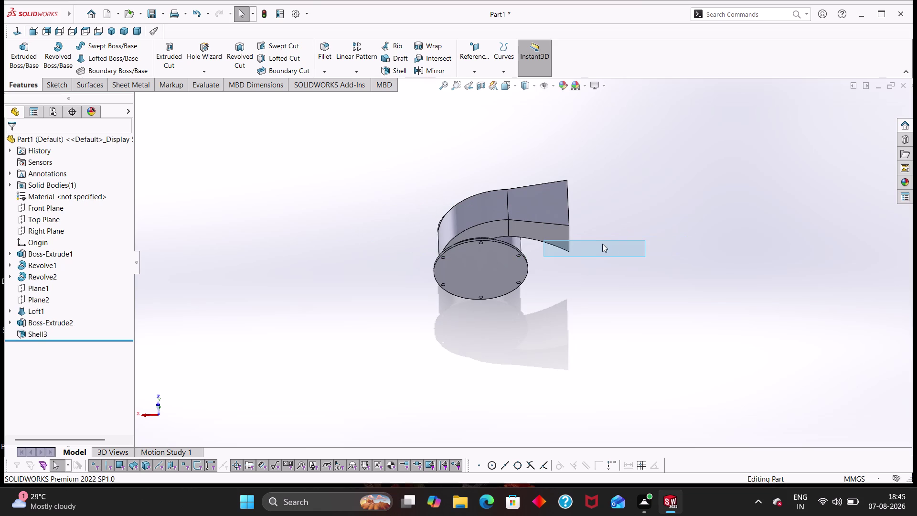
drag(600, 244, 507, 267)
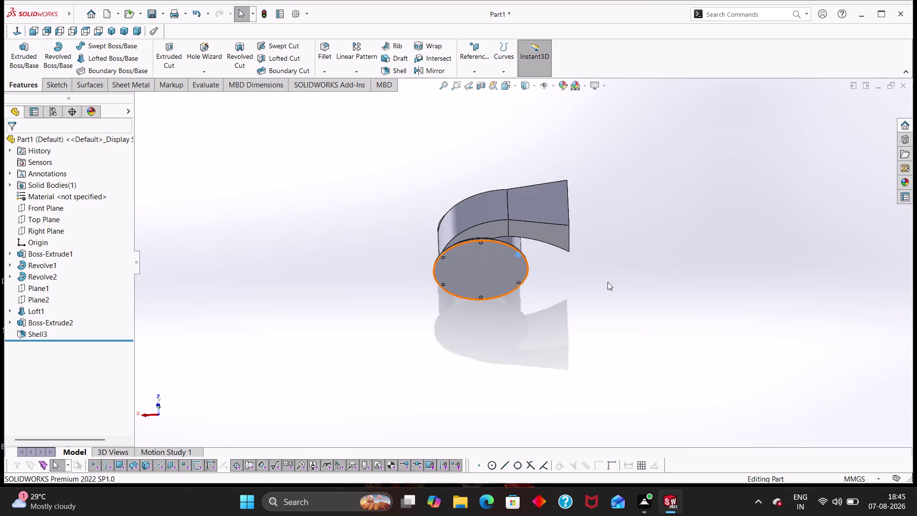
right_click(583, 194)
click(589, 357)
middle_drag(592, 355, 595, 352)
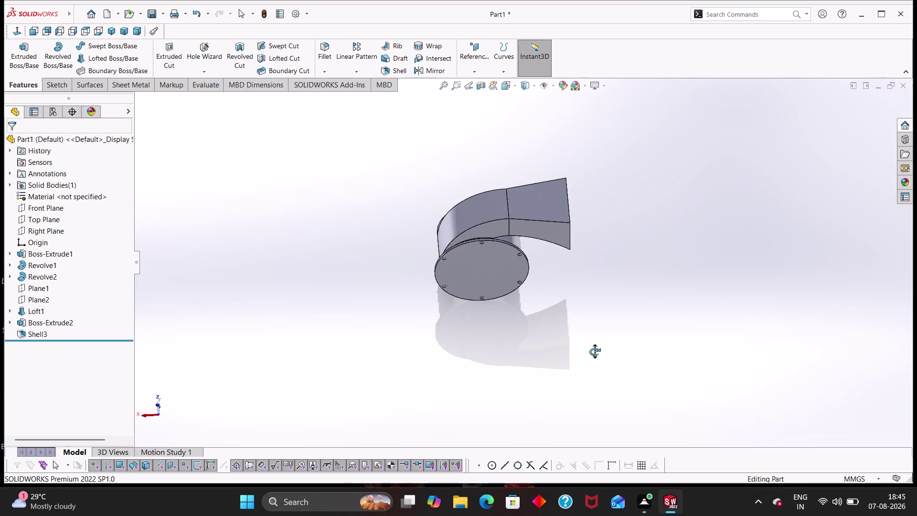
middle_drag(595, 352, 599, 244)
scroll(down, 3)
middle_drag(543, 253, 597, 302)
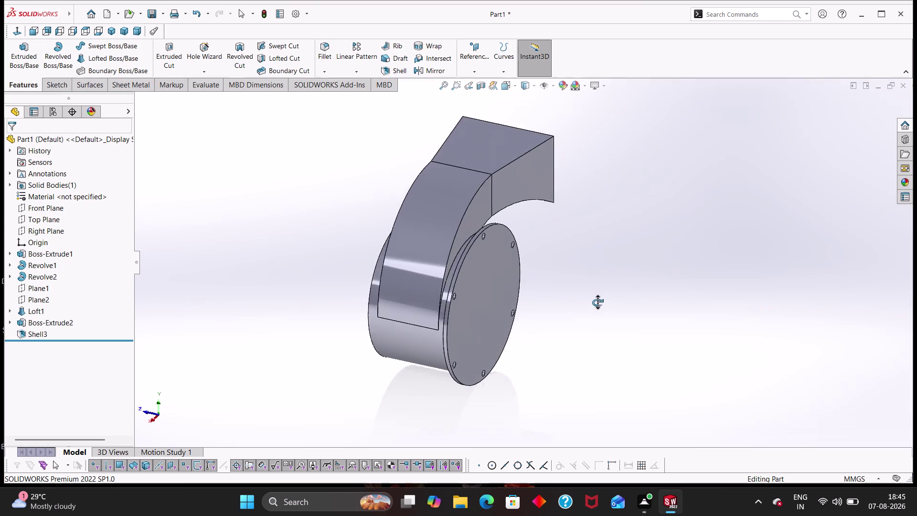
middle_drag(597, 303, 570, 296)
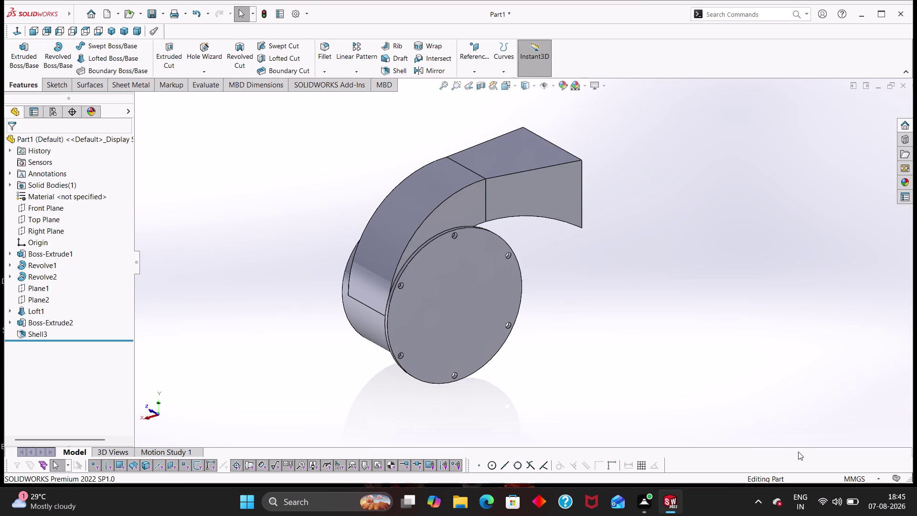
click(793, 448)
drag(793, 448, 785, 440)
scroll(down, 3)
scroll(up, 3)
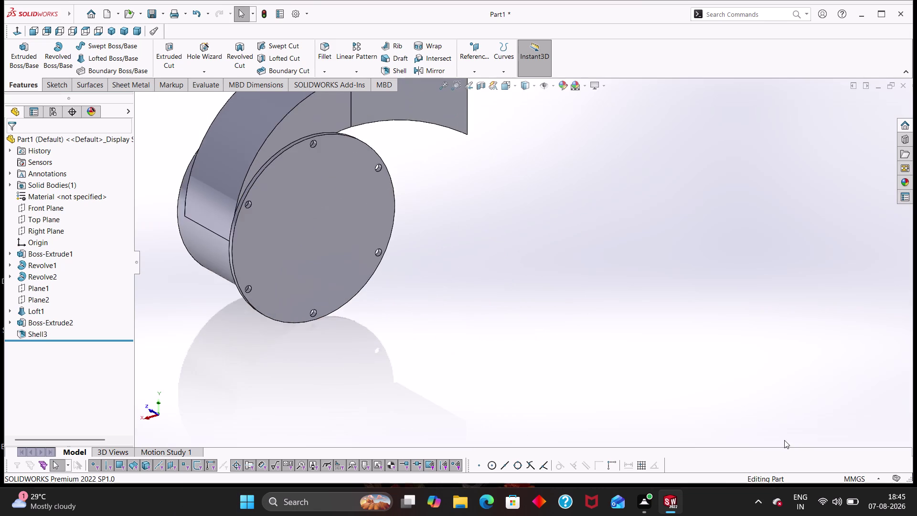
drag(785, 440, 910, 430)
scroll(up, 3)
scroll(down, 3)
scroll(up, 3)
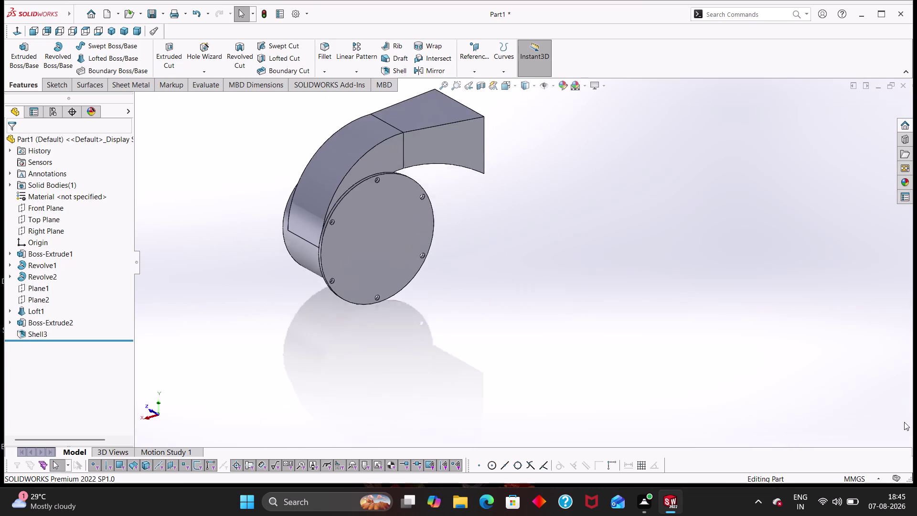
scroll(up, 3)
drag(909, 430, 898, 414)
scroll(up, 3)
scroll(down, 3)
scroll(up, 3)
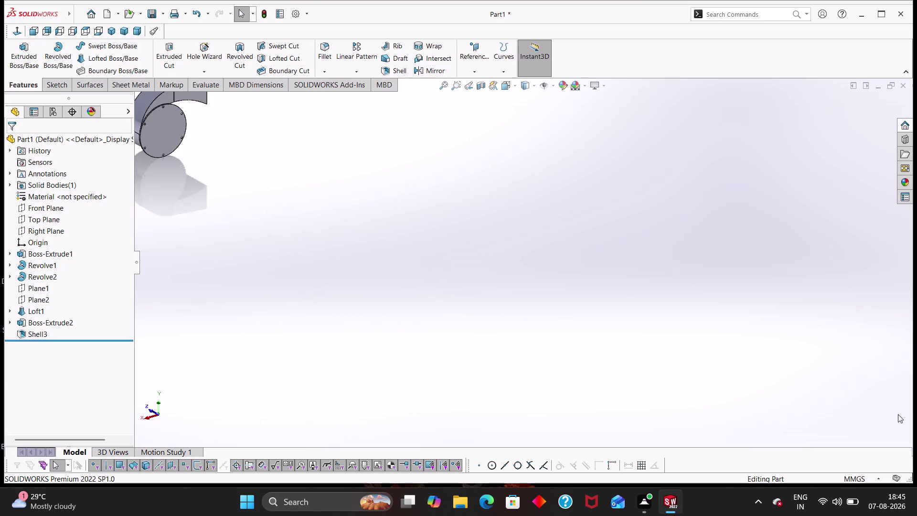
drag(898, 414, 890, 403)
scroll(up, 3)
scroll(up, 3)
scroll(up, 3)
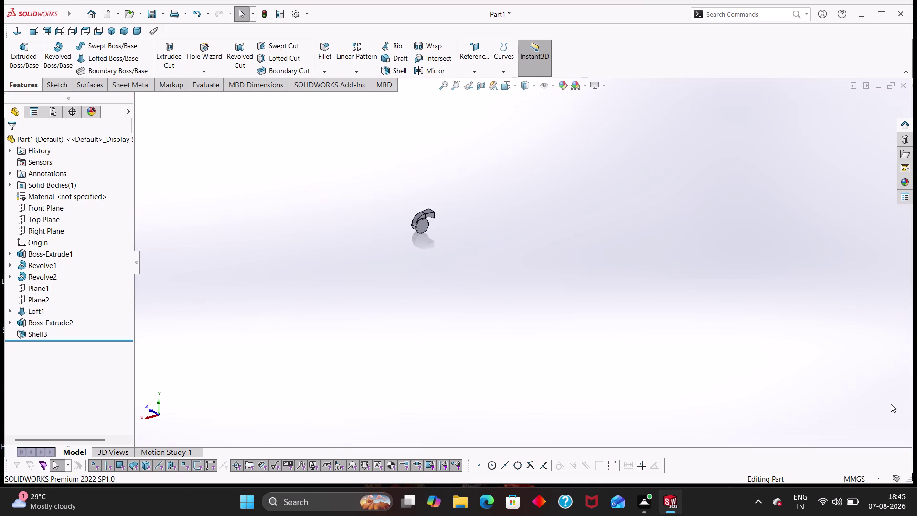
drag(891, 403, 876, 377)
scroll(up, 3)
scroll(up, 3)
scroll(up, 3)
scroll(up, 3)
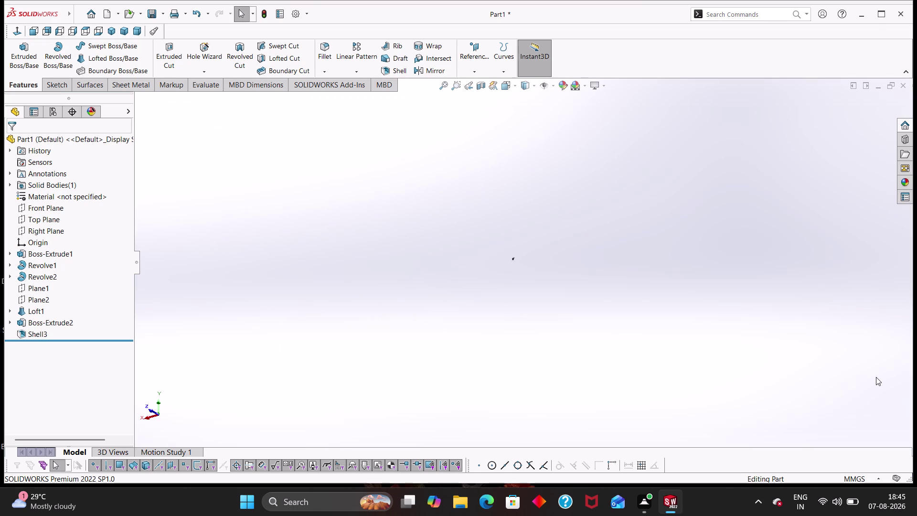
drag(876, 377, 876, 378)
scroll(up, 3)
scroll(up, 3)
scroll(up, 3)
scroll(up, 3)
scroll(up, 3)
drag(851, 359, 820, 386)
scroll(down, 3)
scroll(up, 3)
scroll(down, 3)
drag(819, 386, 802, 366)
drag(672, 309, 538, 348)
scroll(down, 3)
scroll(down, 3)
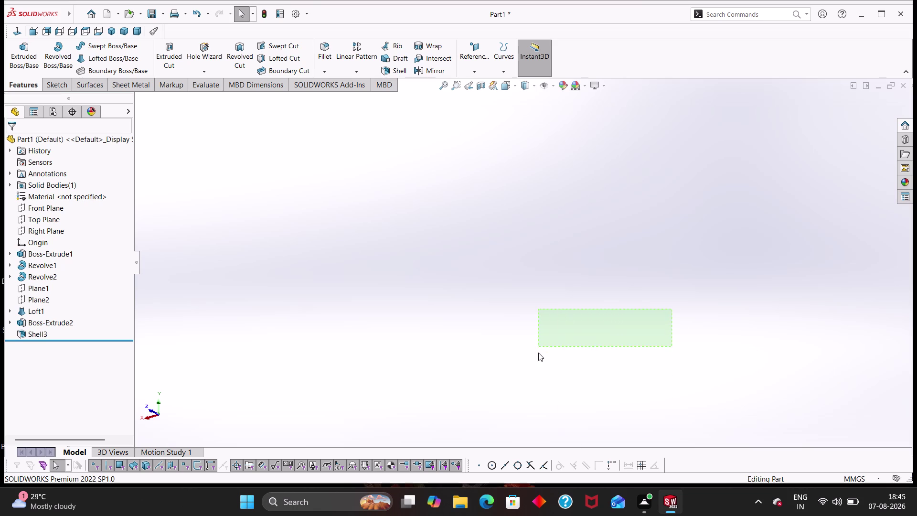
scroll(down, 3)
drag(538, 347, 497, 221)
drag(496, 156, 477, 267)
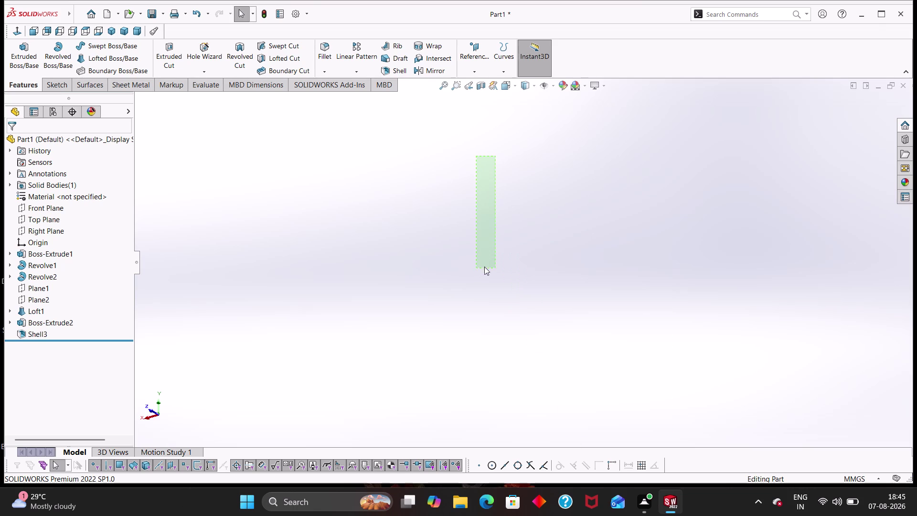
drag(602, 347, 323, 179)
scroll(down, 3)
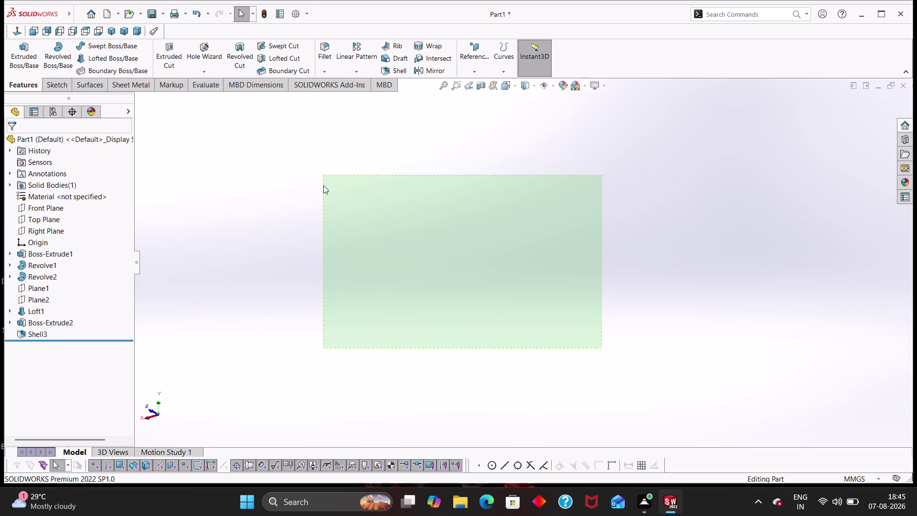
drag(323, 179, 323, 196)
drag(479, 246, 442, 286)
drag(442, 287, 534, 285)
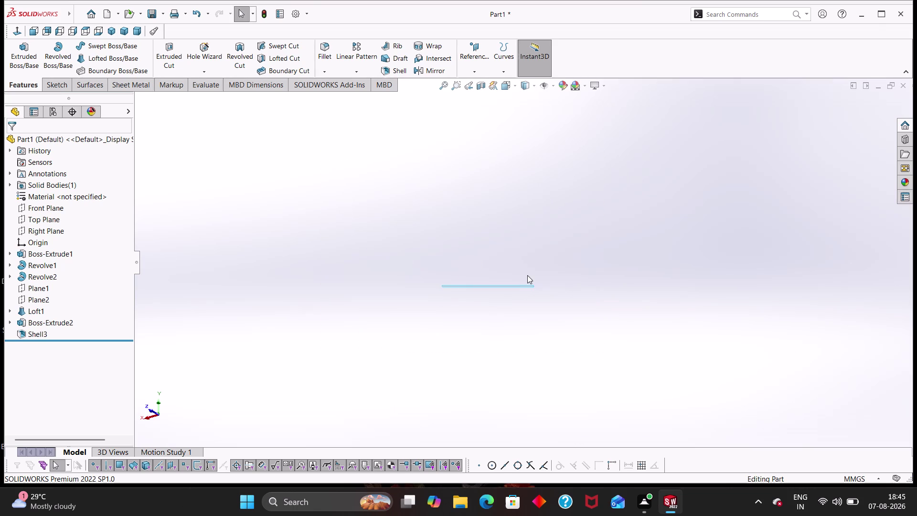
drag(531, 277, 525, 264)
scroll(down, 3)
scroll(up, 3)
scroll(down, 3)
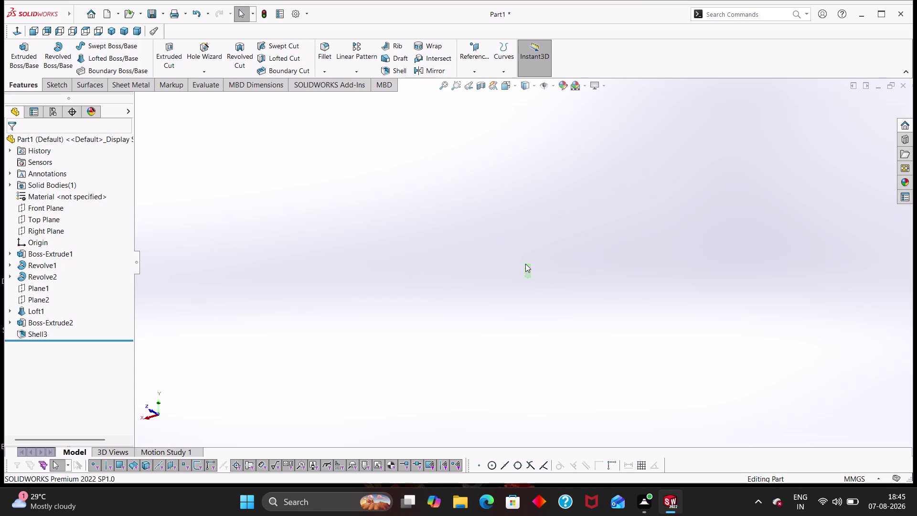
right_drag(525, 264, 523, 278)
drag(525, 263, 501, 281)
scroll(down, 3)
right_drag(477, 267, 502, 280)
right_drag(502, 279, 565, 277)
middle_drag(502, 278, 562, 282)
scroll(down, 3)
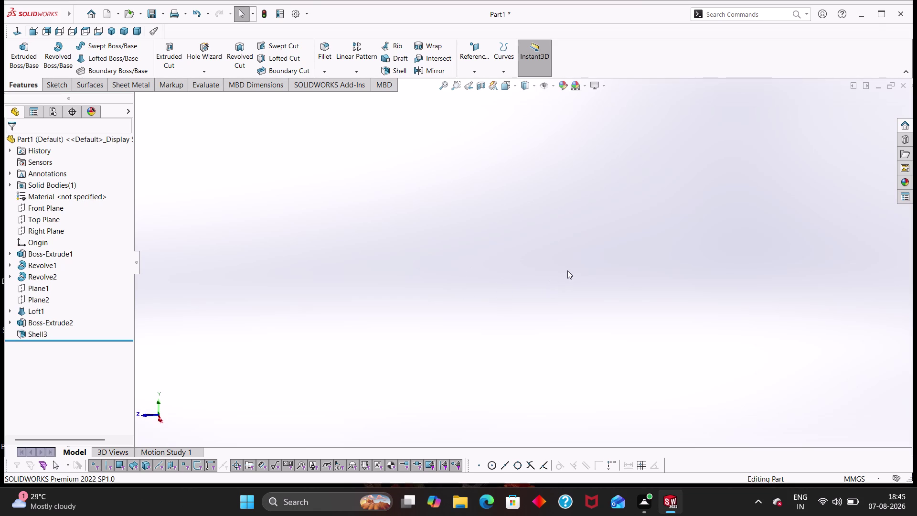
right_drag(567, 270, 560, 295)
right_drag(561, 286, 603, 304)
scroll(down, 3)
middle_drag(599, 310, 603, 305)
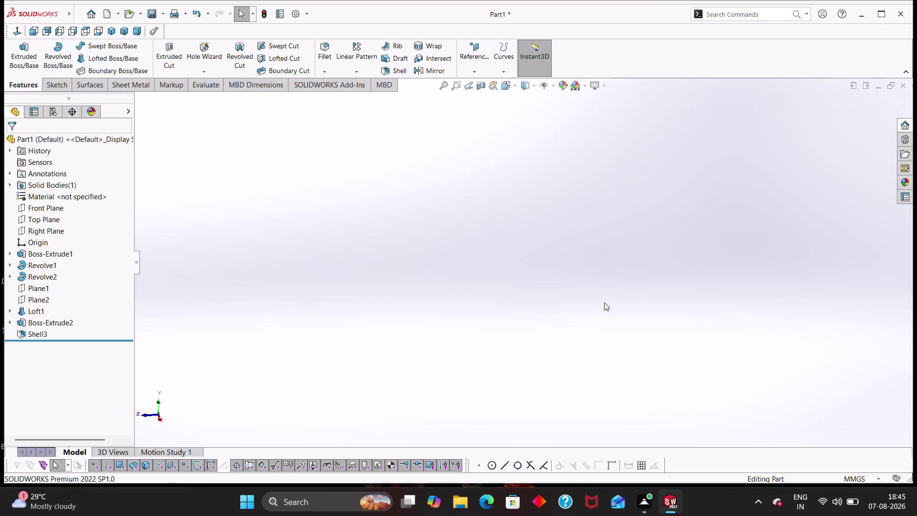
middle_drag(602, 304, 605, 298)
right_drag(602, 304, 628, 285)
right_drag(628, 286, 612, 262)
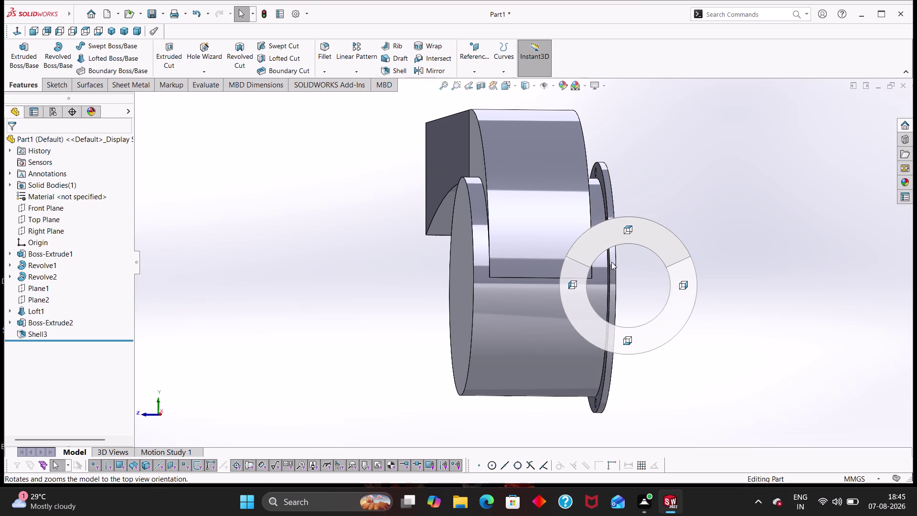
right_drag(611, 262, 531, 270)
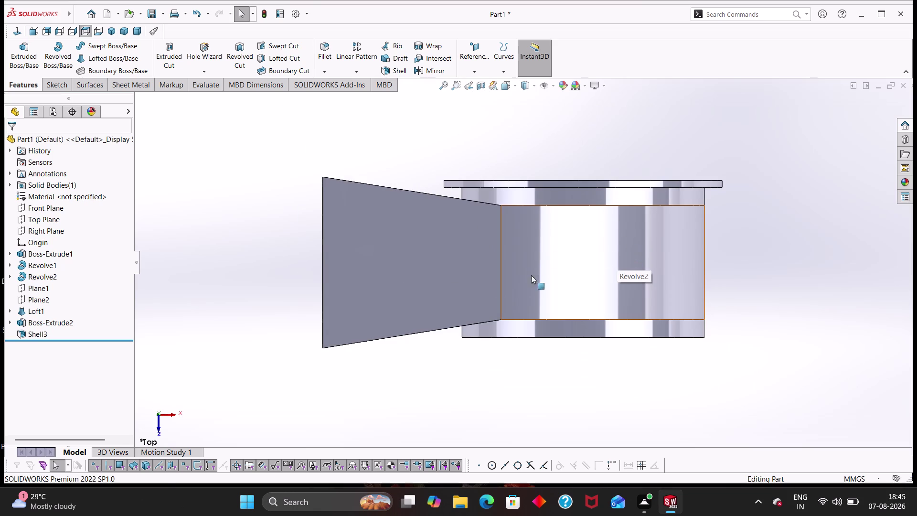
right_drag(532, 269, 595, 286)
scroll(down, 3)
scroll(up, 3)
scroll(up, 3)
scroll(down, 3)
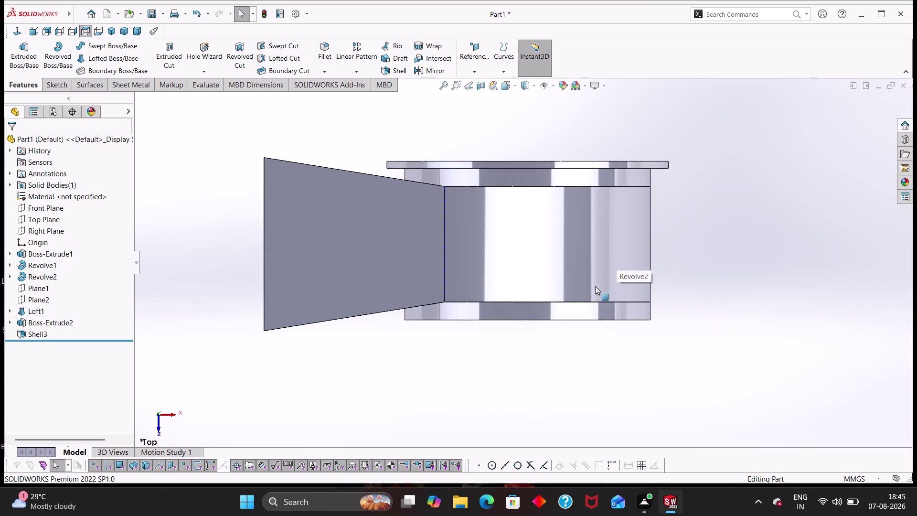
scroll(down, 3)
right_drag(596, 287, 598, 287)
scroll(up, 3)
click(598, 287)
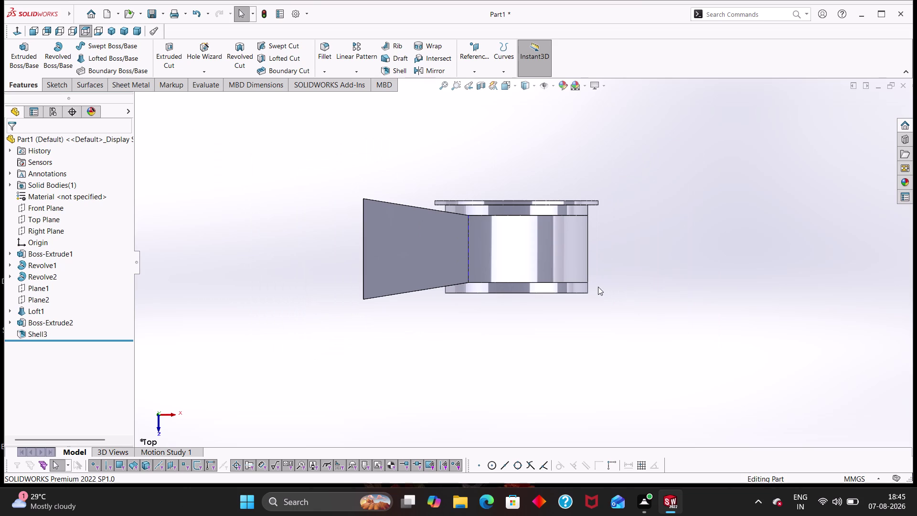
right_drag(598, 286, 563, 310)
right_drag(562, 310, 468, 326)
scroll(down, 3)
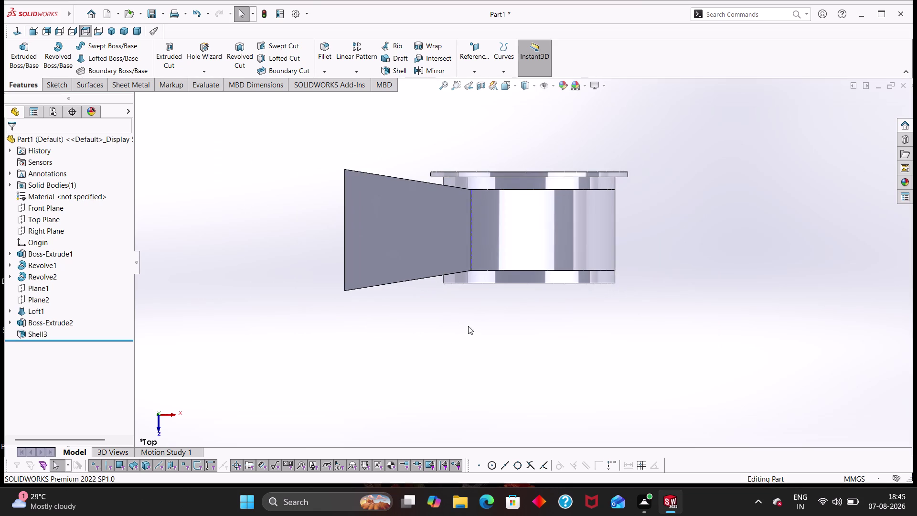
right_drag(468, 325, 570, 314)
scroll(up, 3)
right_drag(582, 285, 539, 336)
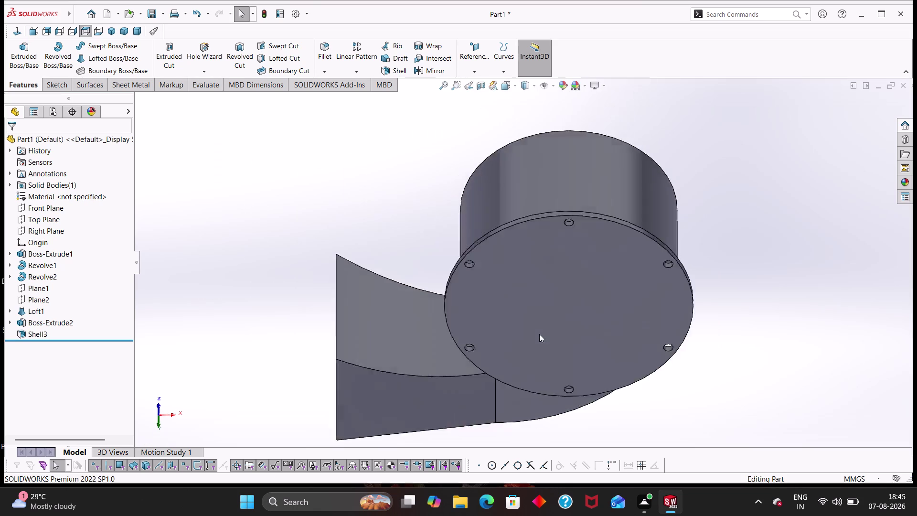
right_drag(540, 336, 541, 304)
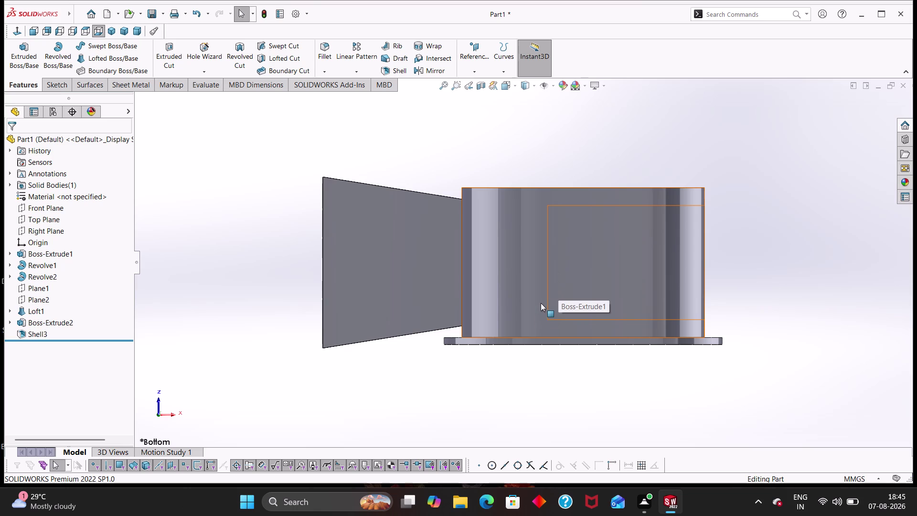
right_drag(540, 303, 541, 303)
right_drag(533, 340, 559, 368)
scroll(up, 3)
right_drag(559, 370, 557, 327)
scroll(up, 3)
scroll(down, 3)
scroll(up, 3)
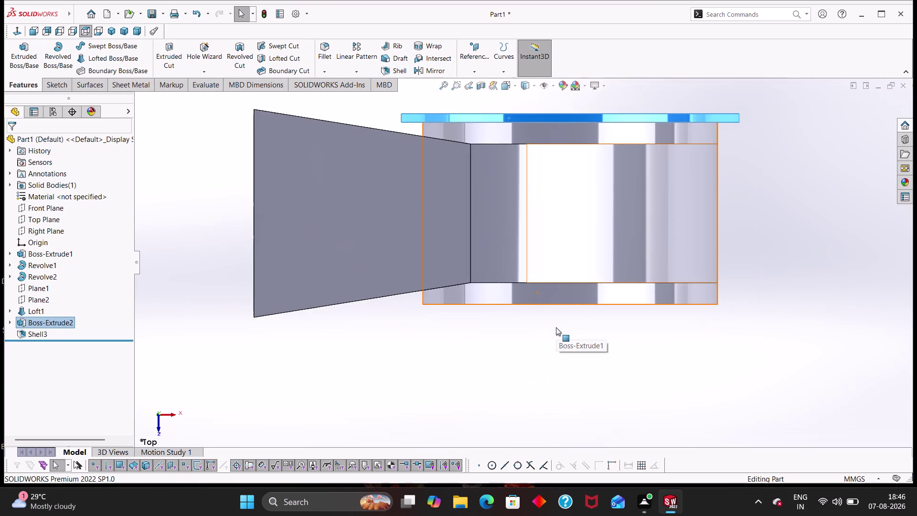
right_drag(556, 327, 558, 316)
scroll(up, 3)
scroll(down, 3)
right_drag(580, 322, 576, 327)
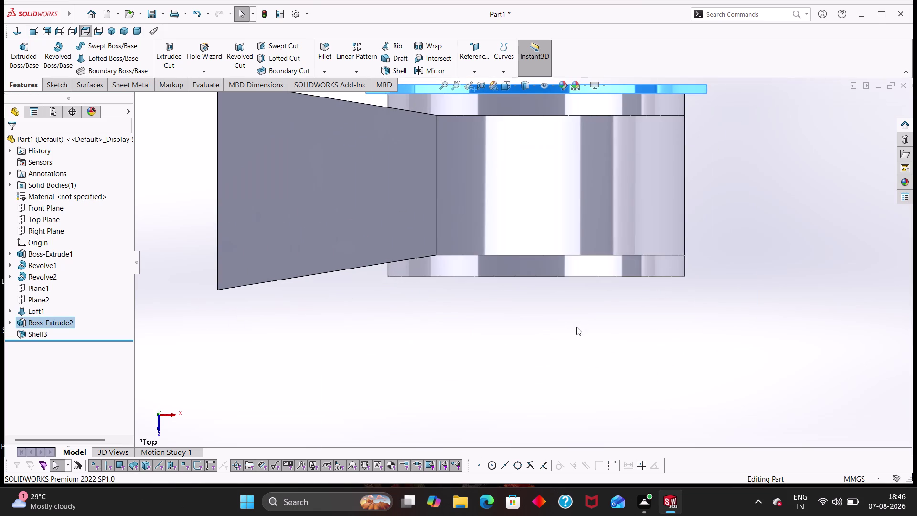
right_drag(576, 326, 573, 303)
right_drag(606, 254, 587, 289)
scroll(down, 3)
scroll(up, 3)
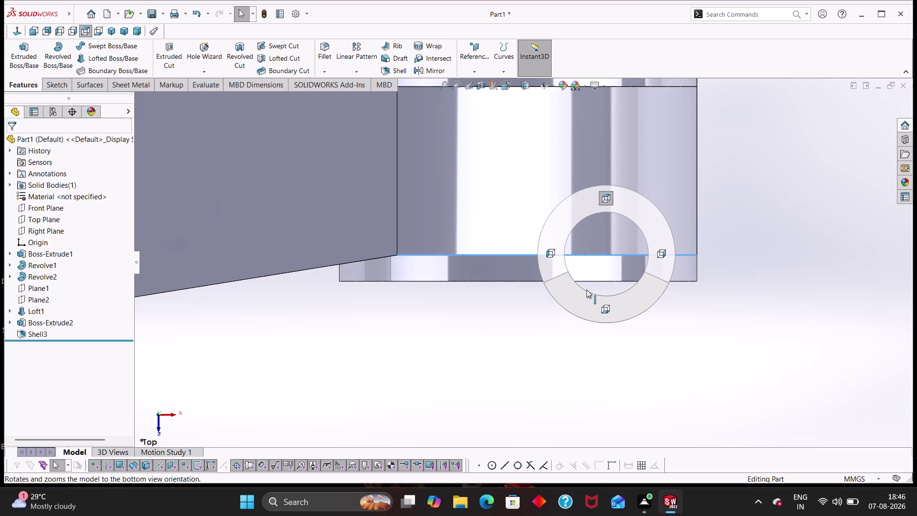
scroll(up, 3)
right_drag(586, 289, 502, 346)
scroll(up, 3)
scroll(up, 3)
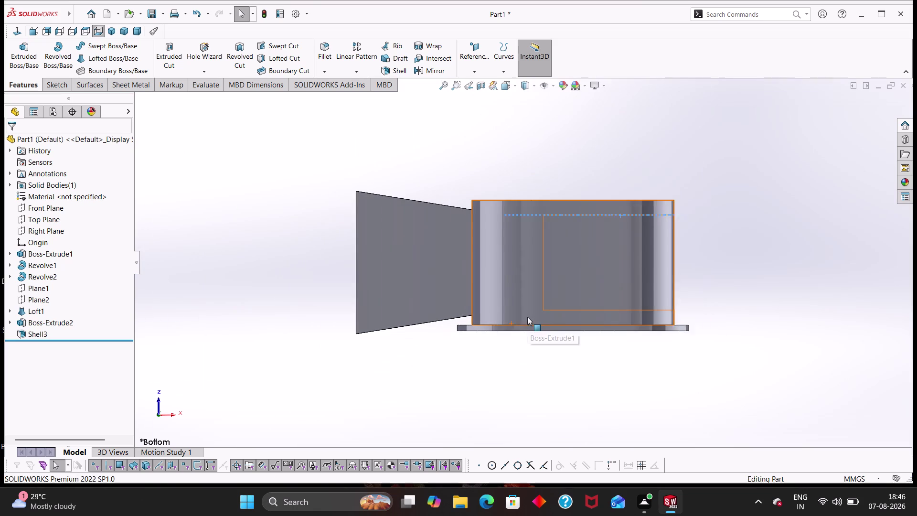
scroll(down, 3)
right_drag(527, 317, 511, 363)
scroll(up, 3)
right_drag(511, 362, 512, 337)
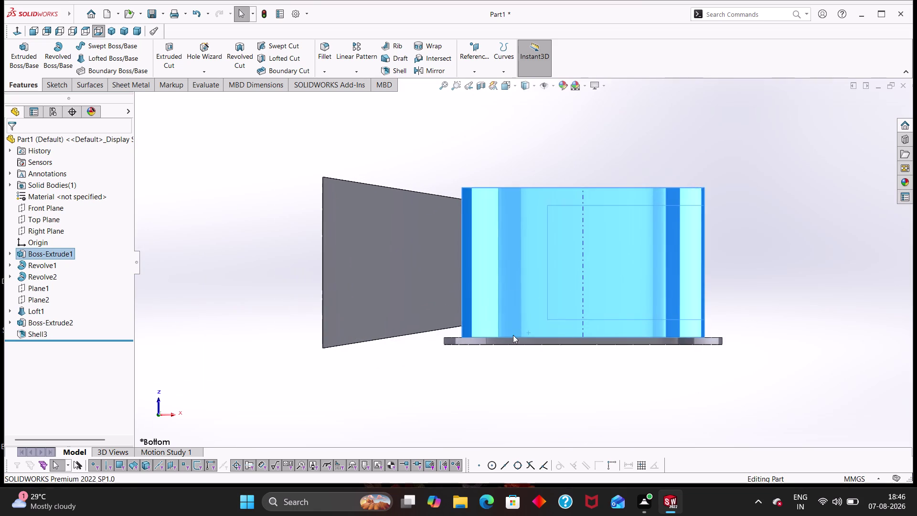
right_drag(512, 336, 505, 400)
scroll(down, 3)
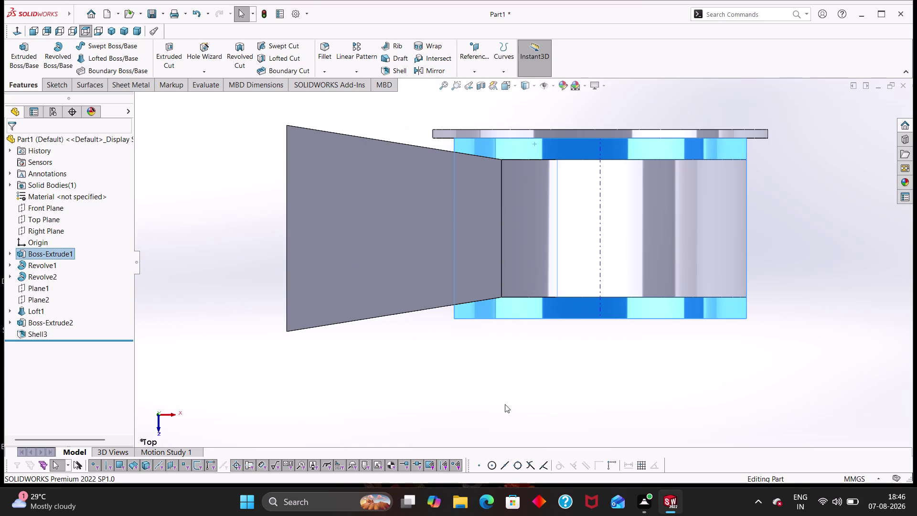
right_drag(506, 400, 622, 296)
scroll(down, 3)
scroll(up, 3)
scroll(up, 3)
right_drag(649, 259, 587, 310)
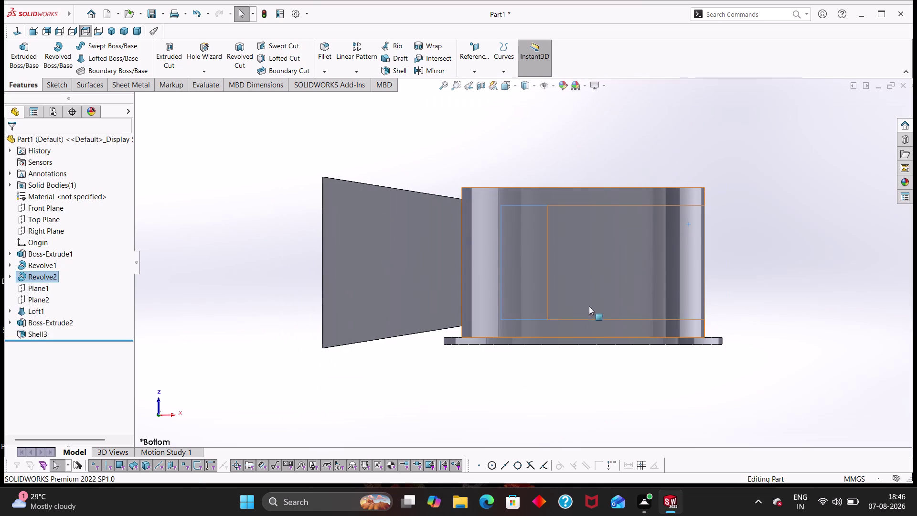
right_drag(587, 310, 616, 299)
scroll(down, 3)
right_drag(616, 299, 470, 276)
scroll(up, 3)
right_drag(359, 236, 410, 248)
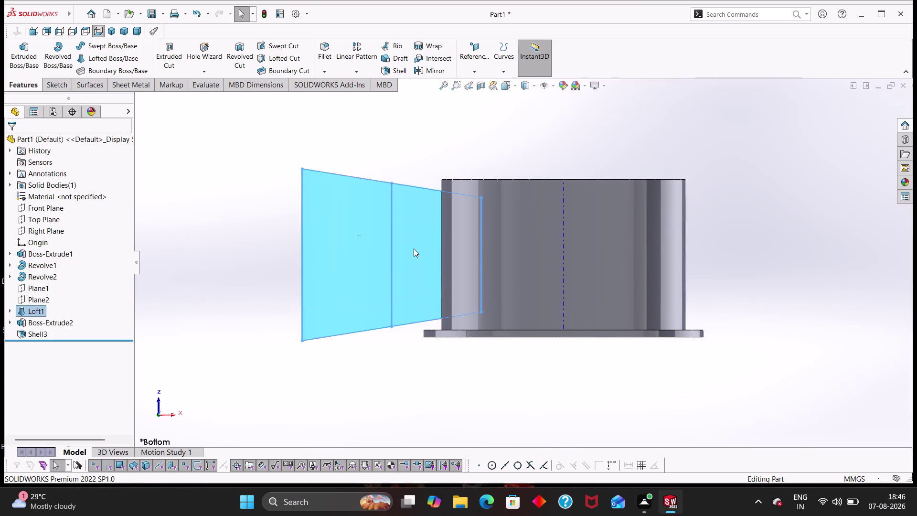
Check the housing from the Right and Left views using mouse gestures.
right_drag(411, 247, 367, 239)
right_drag(358, 248, 462, 246)
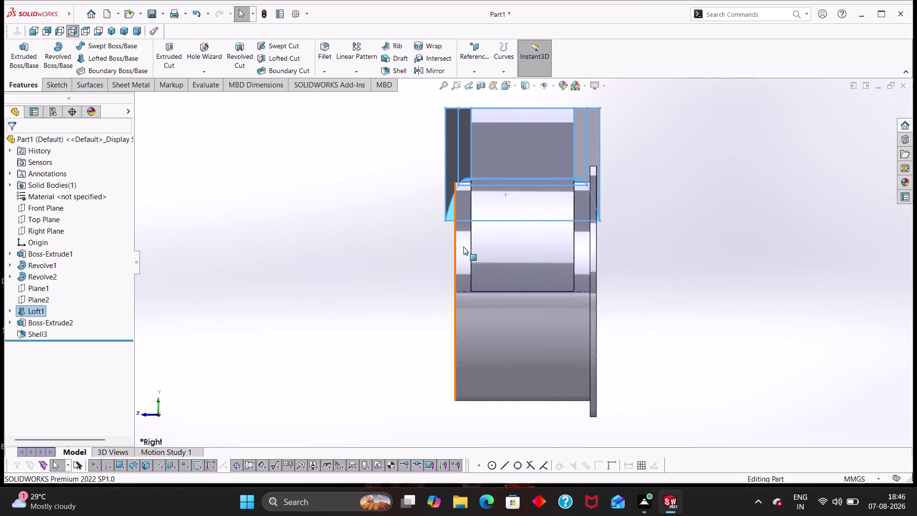
right_drag(463, 246, 449, 233)
right_drag(439, 227, 487, 238)
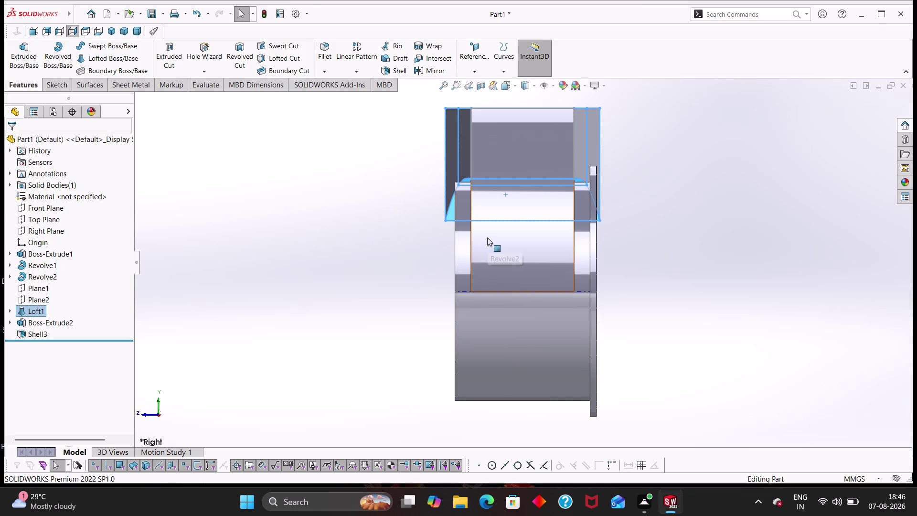
right_drag(487, 238, 480, 221)
right_drag(393, 221, 399, 219)
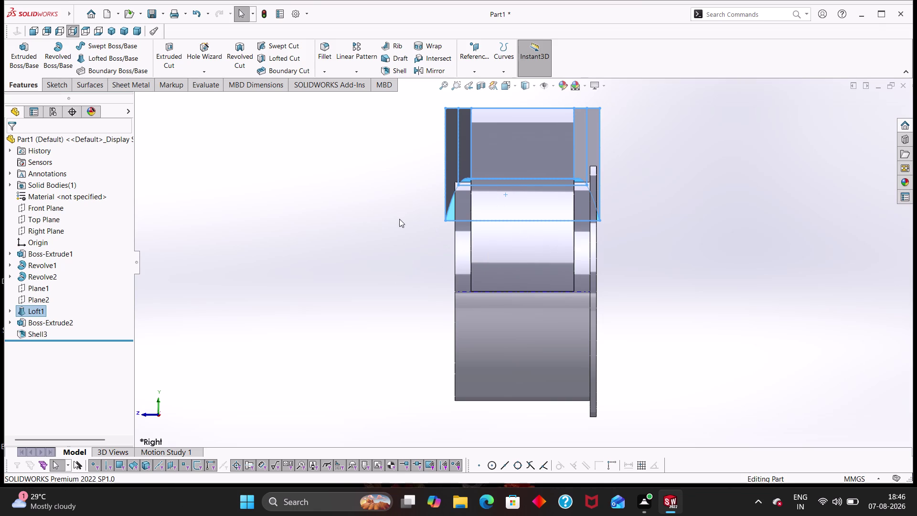
right_drag(398, 219, 444, 232)
scroll(down, 3)
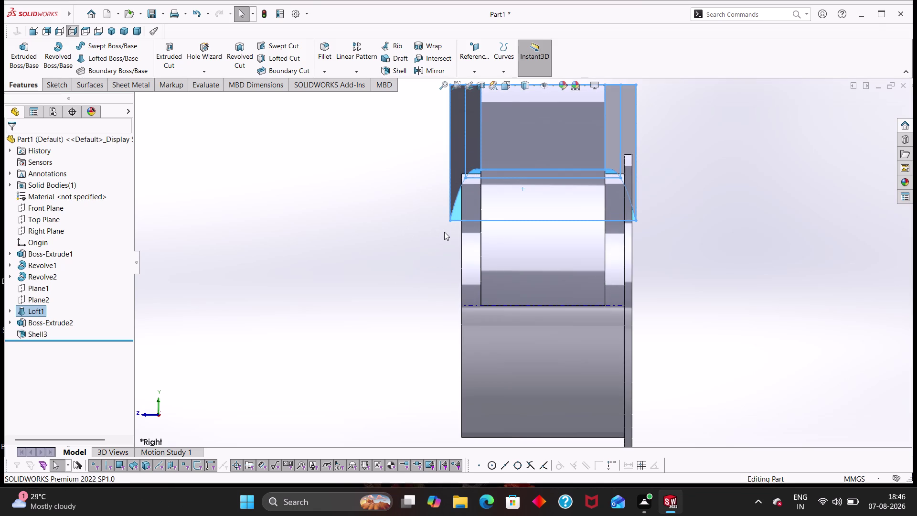
right_drag(444, 231, 431, 242)
scroll(down, 3)
scroll(up, 3)
scroll(up, 3)
right_drag(430, 242, 430, 242)
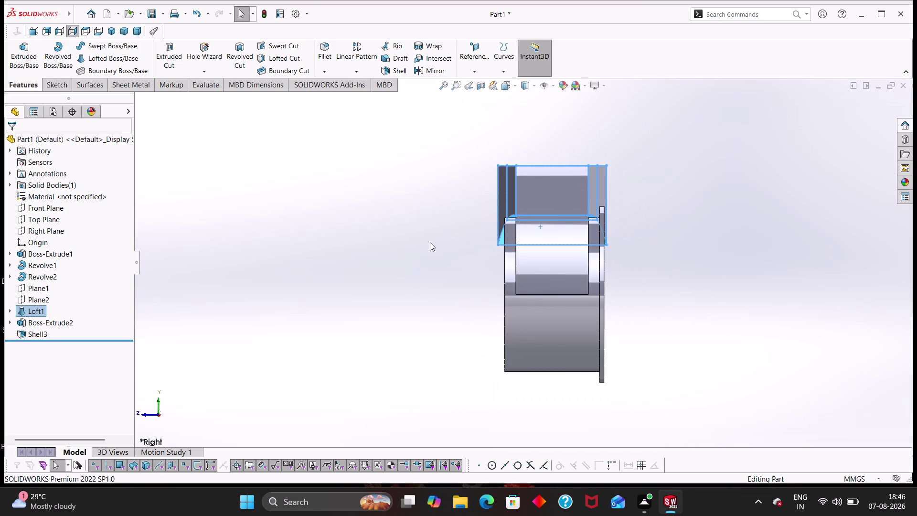
right_drag(430, 242, 412, 222)
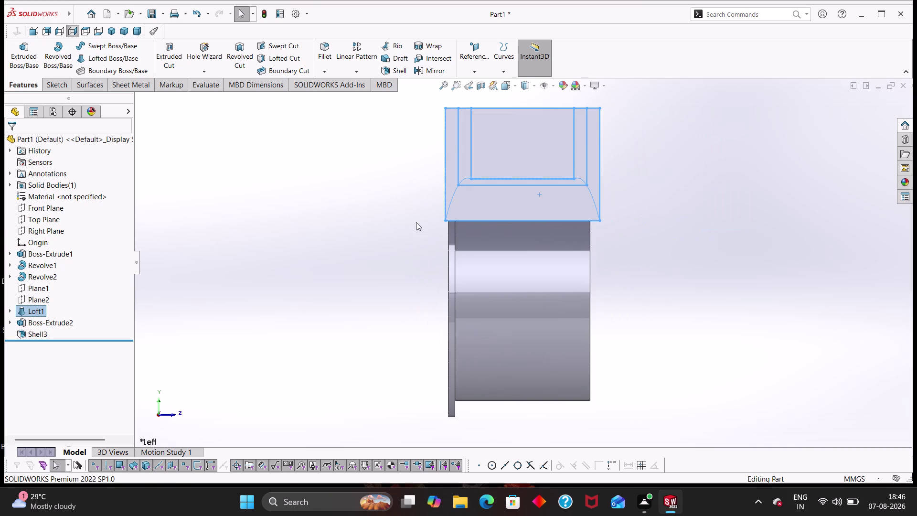
right_drag(413, 222, 422, 222)
right_drag(422, 223, 391, 226)
right_drag(390, 225, 389, 223)
right_drag(389, 223, 323, 215)
right_drag(323, 215, 426, 287)
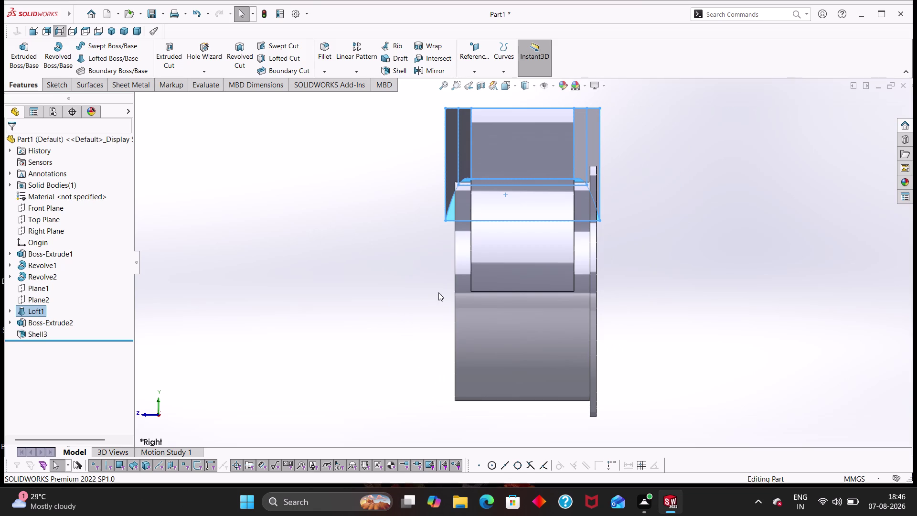
right_drag(438, 282, 389, 280)
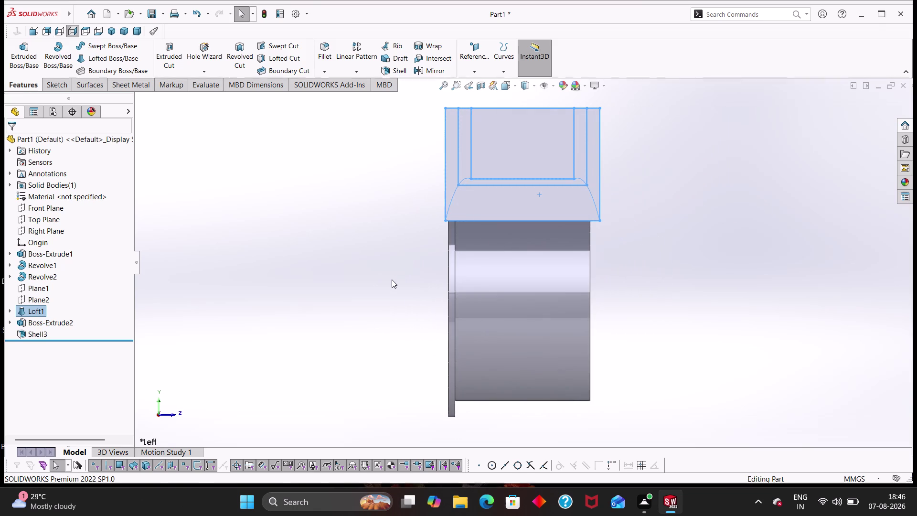
right_drag(390, 280, 417, 280)
right_drag(417, 268, 442, 271)
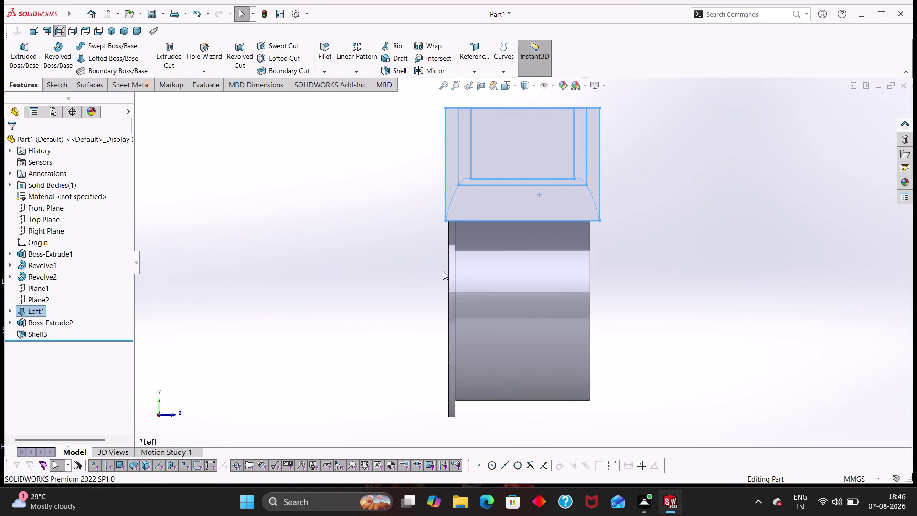
right_drag(443, 271, 384, 280)
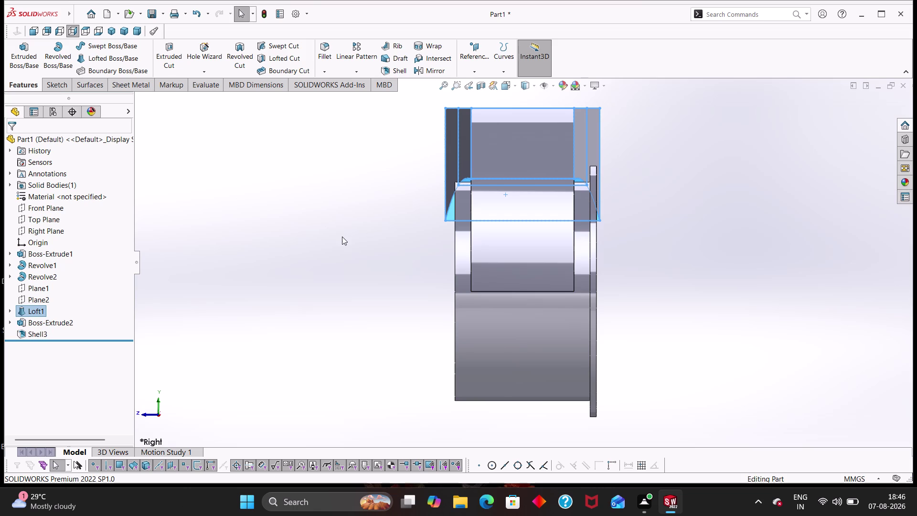
scroll(up, 3)
Orbit to an isometric view of the round front face and start Shell9.
middle_drag(378, 232, 567, 263)
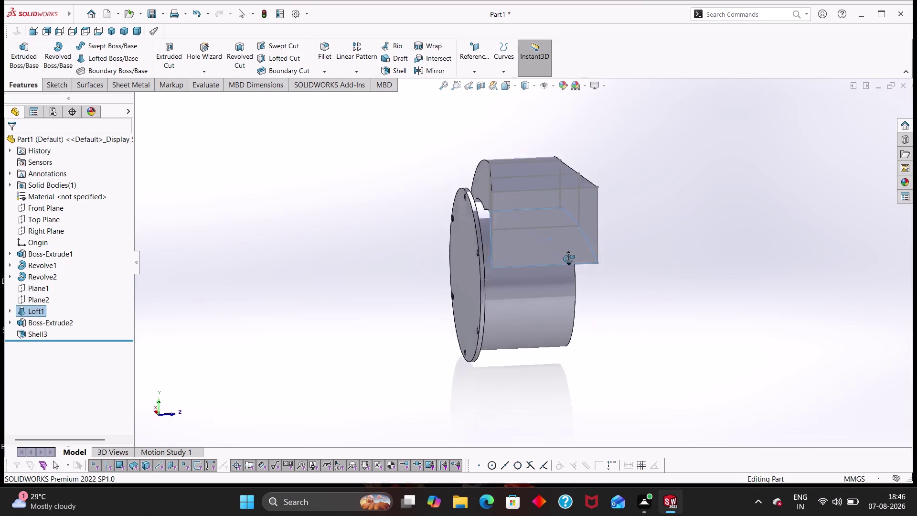
middle_drag(566, 263, 515, 243)
click(692, 193)
middle_drag(647, 168, 611, 199)
scroll(up, 3)
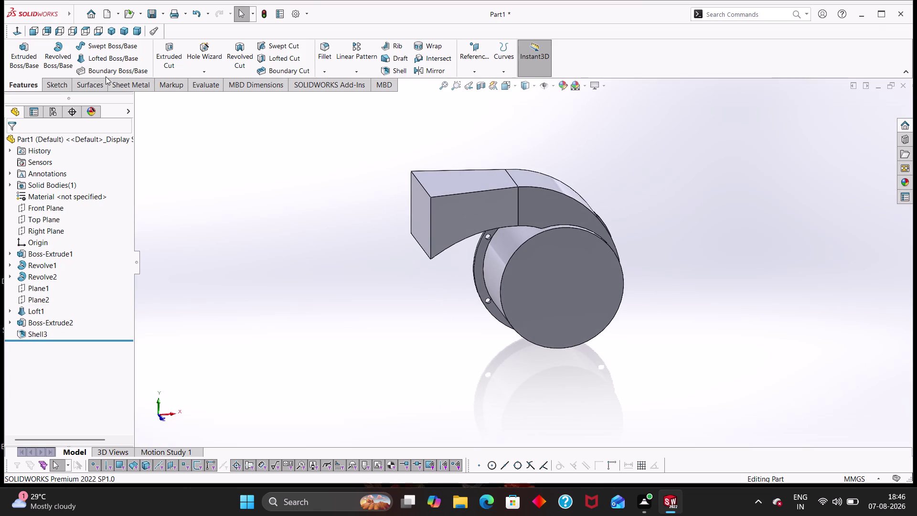
click(389, 68)
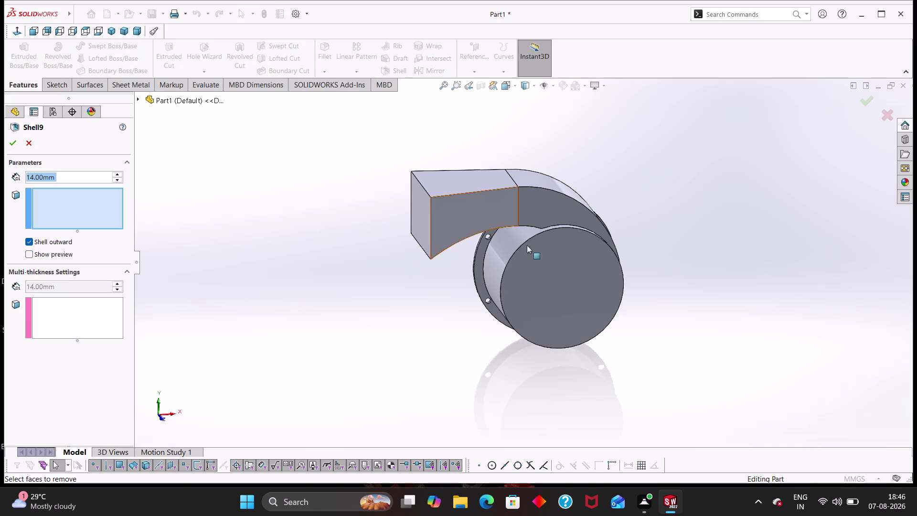
Apply a 2 mm inward shell removing the round front face and outlet end face.
middle_drag(387, 346, 527, 339)
click(475, 280)
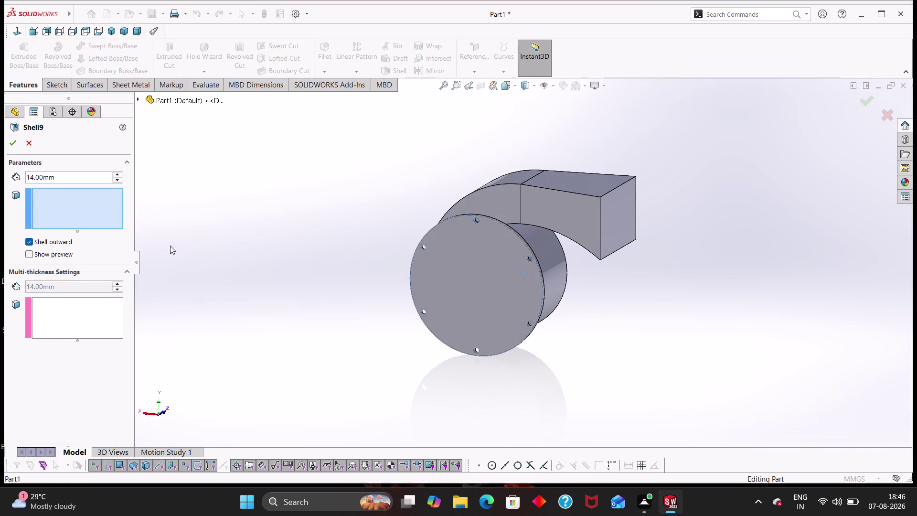
drag(70, 174, 0, 162)
key(2)
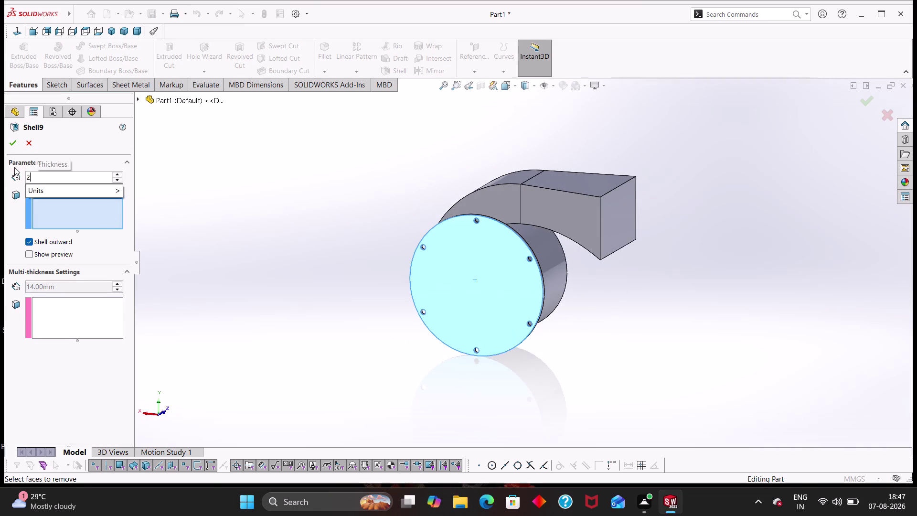
key(Return)
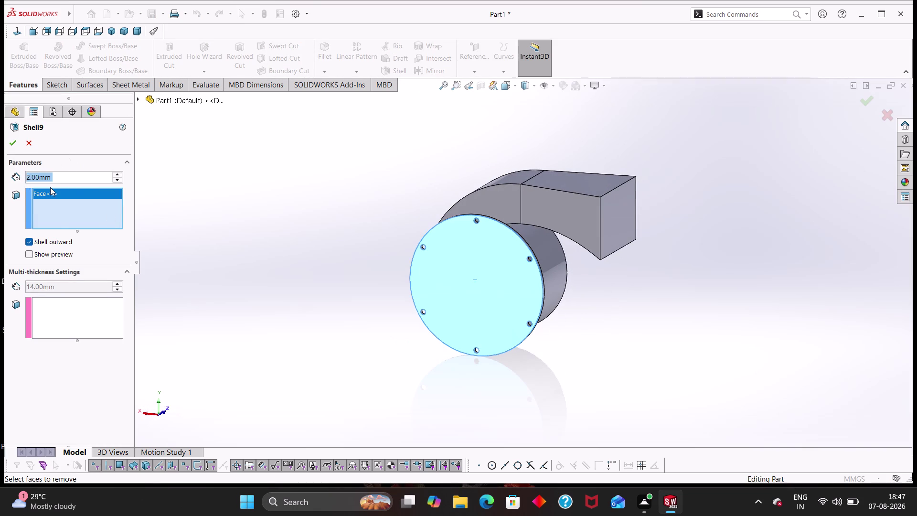
click(40, 241)
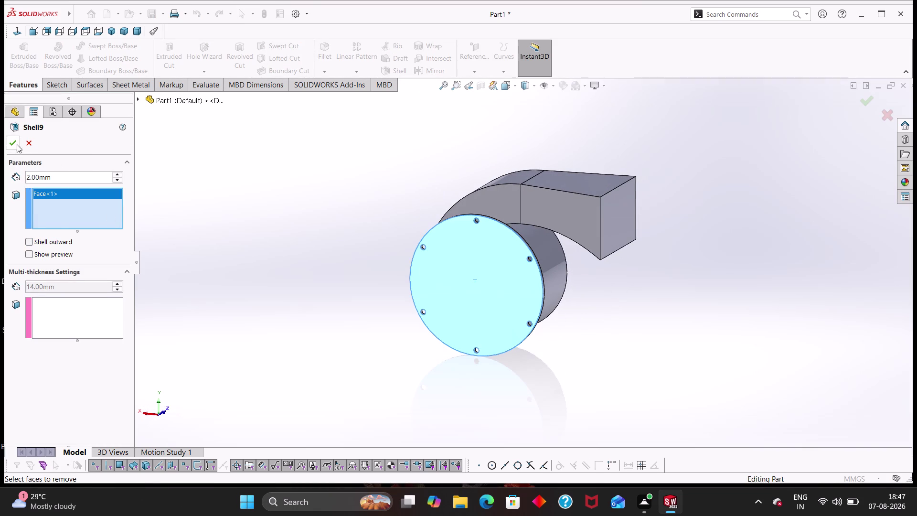
click(620, 226)
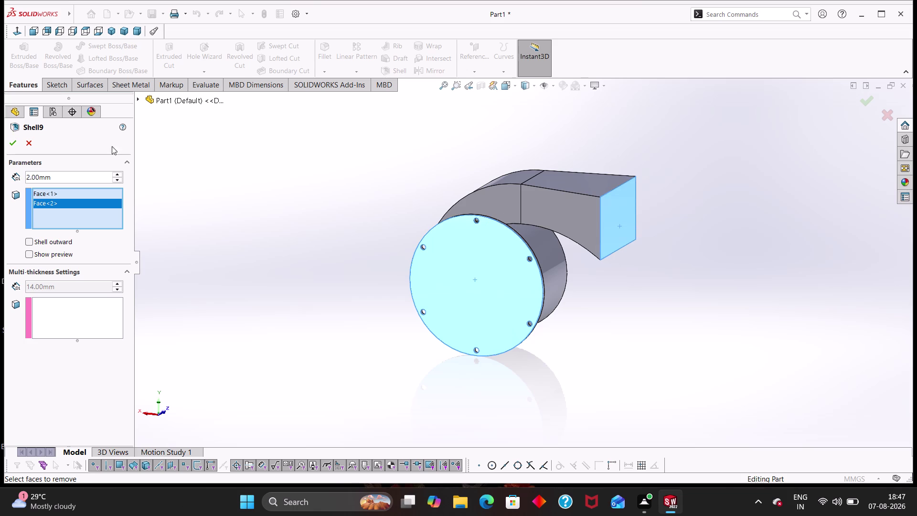
click(17, 140)
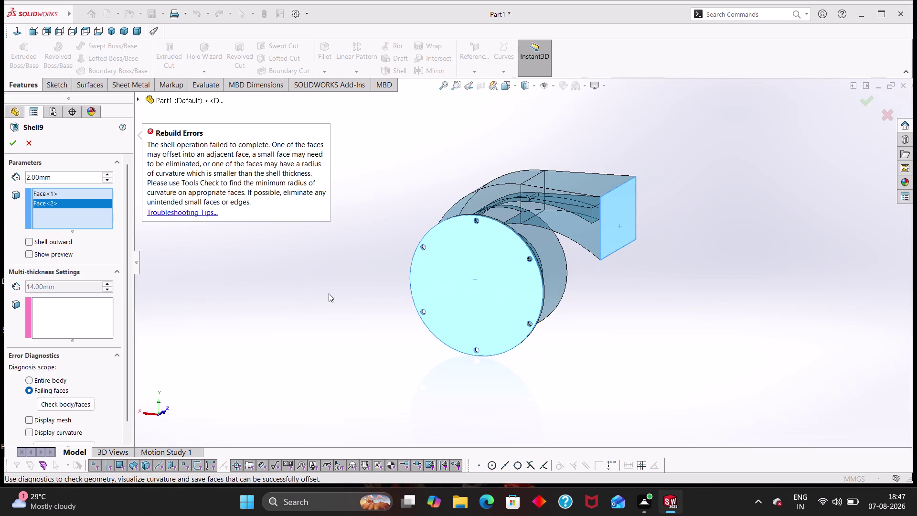
Inspect the failure, run Entire body diagnostics, then cancel Shell9.
middle_drag(342, 265, 316, 282)
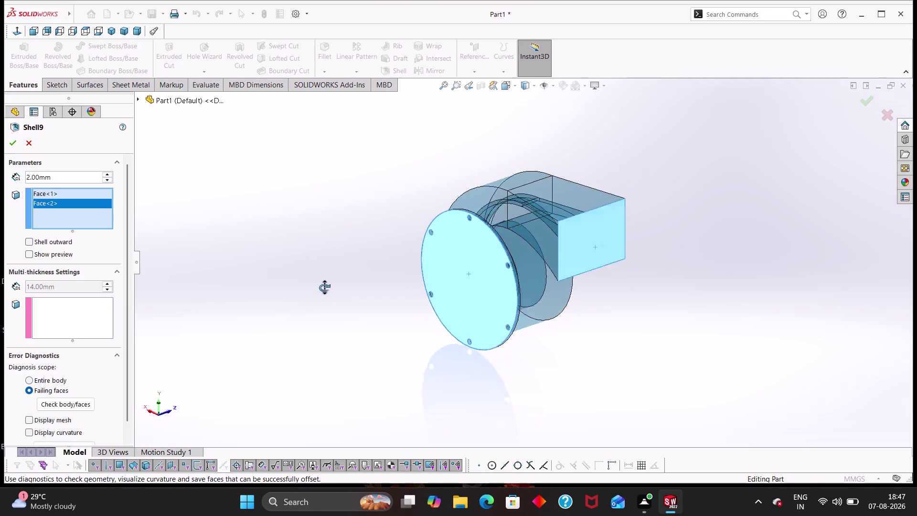
middle_drag(316, 283, 557, 207)
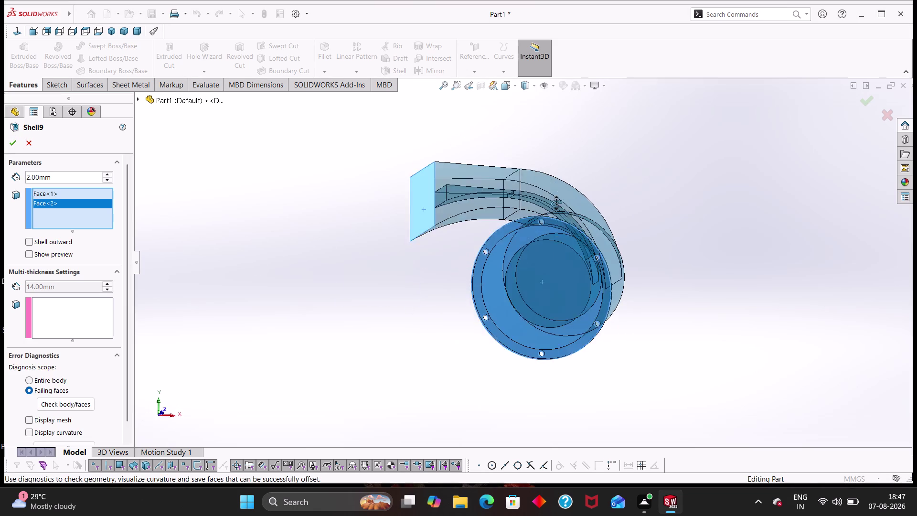
middle_drag(558, 207, 584, 276)
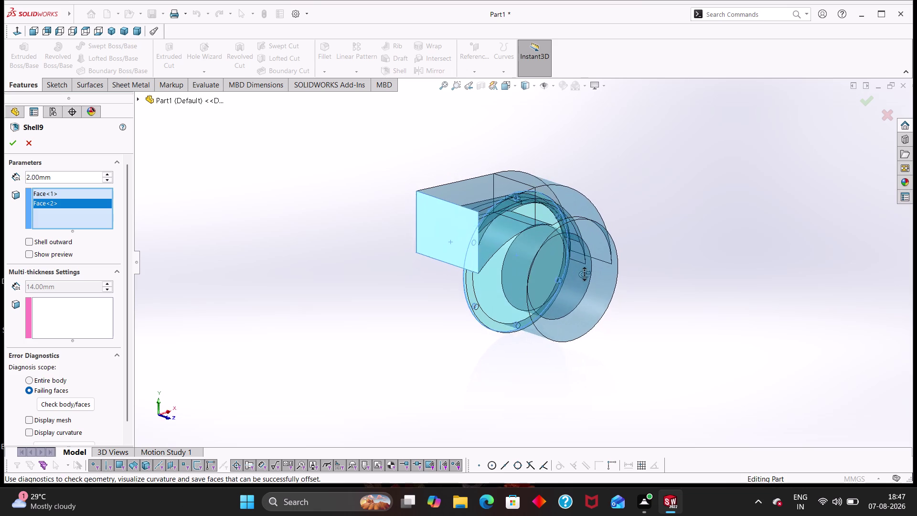
middle_drag(583, 276, 582, 269)
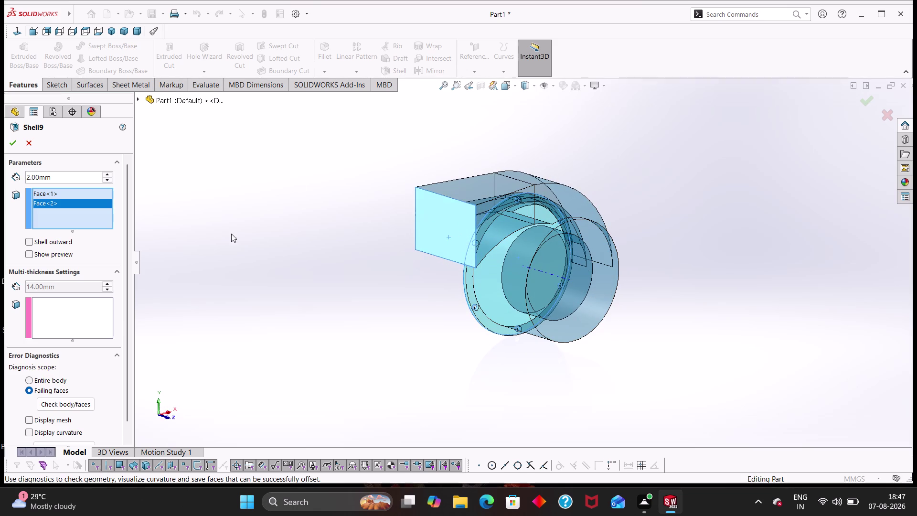
click(26, 379)
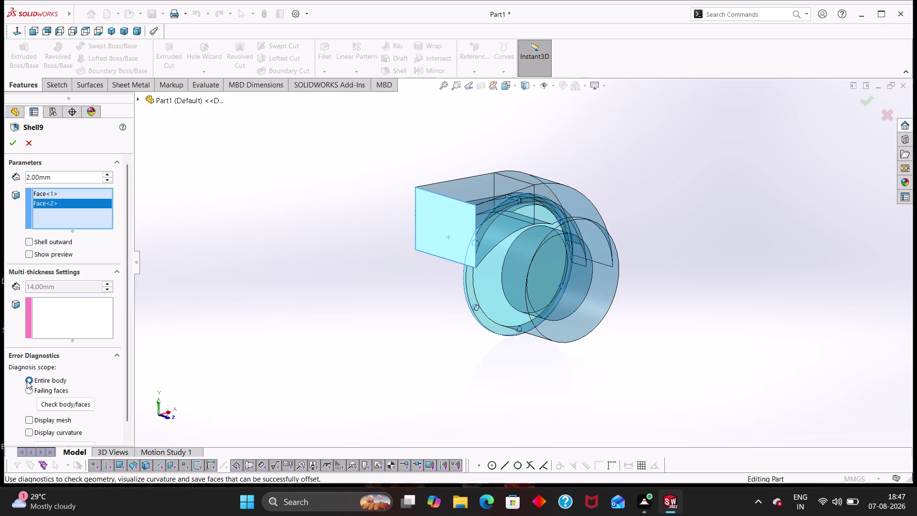
scroll(down, 3)
click(15, 145)
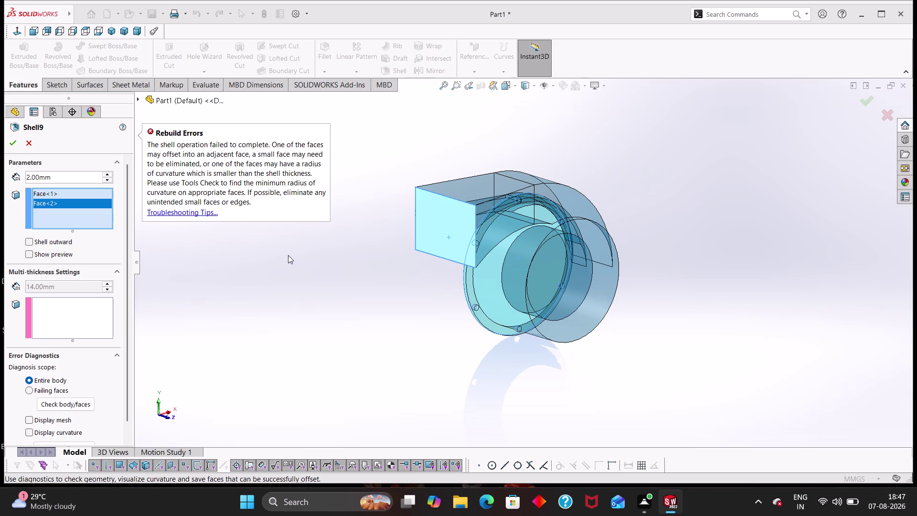
click(31, 140)
scroll(down, 3)
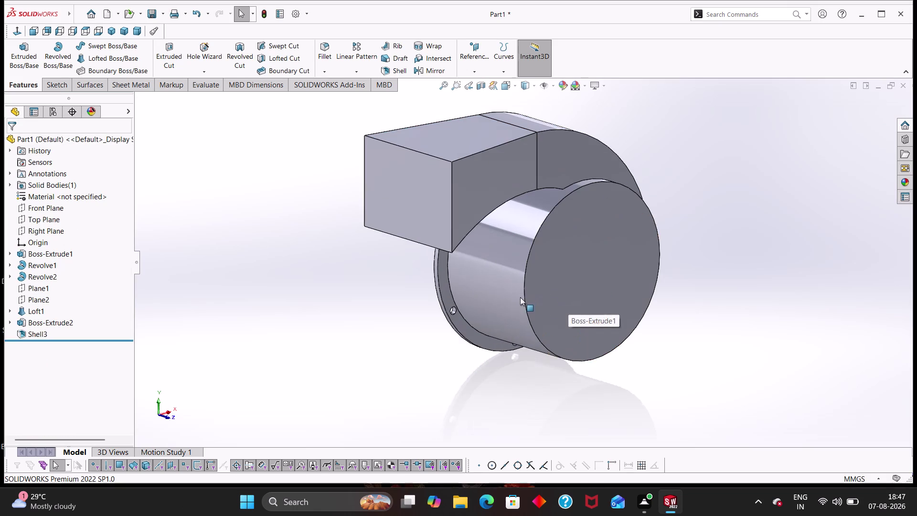
Change Boss-Extrude1's depth from 42 mm to 44 mm and rebuild.
middle_drag(299, 306, 398, 325)
scroll(up, 3)
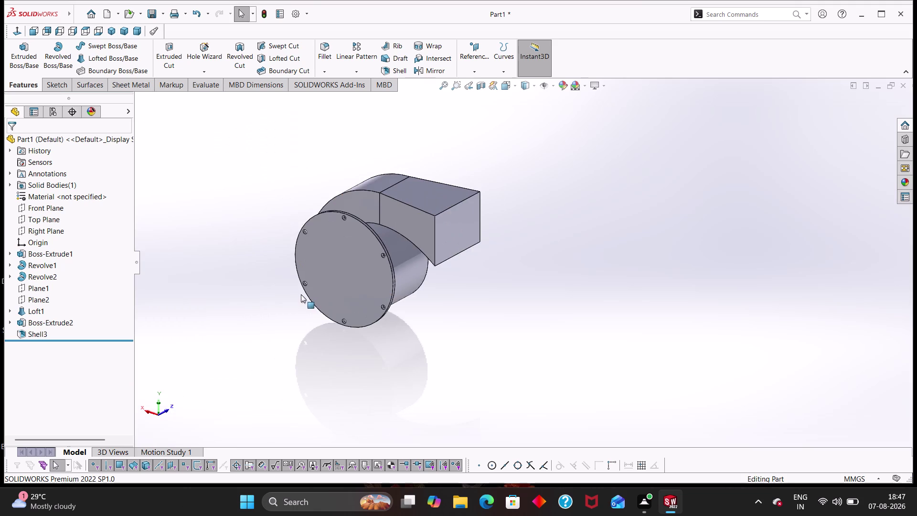
middle_drag(301, 294, 304, 305)
scroll(down, 3)
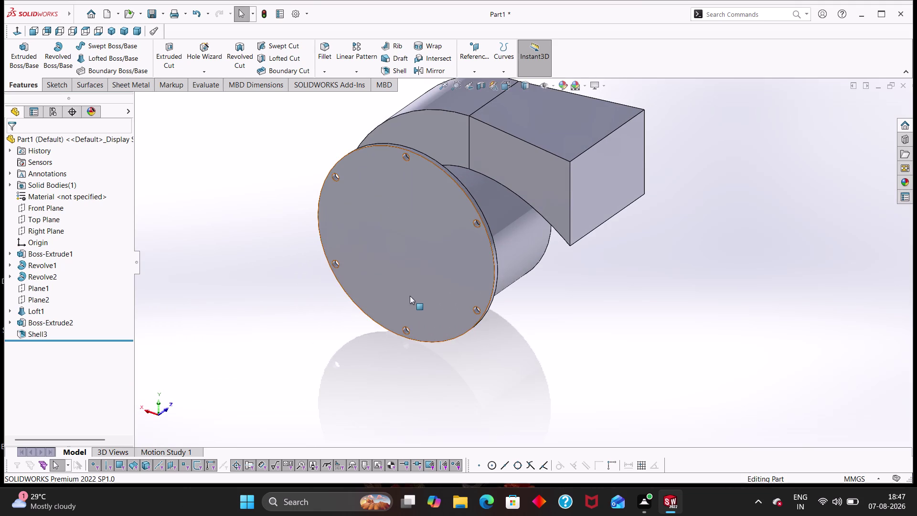
right_click(410, 280)
click(317, 290)
middle_drag(541, 286, 520, 389)
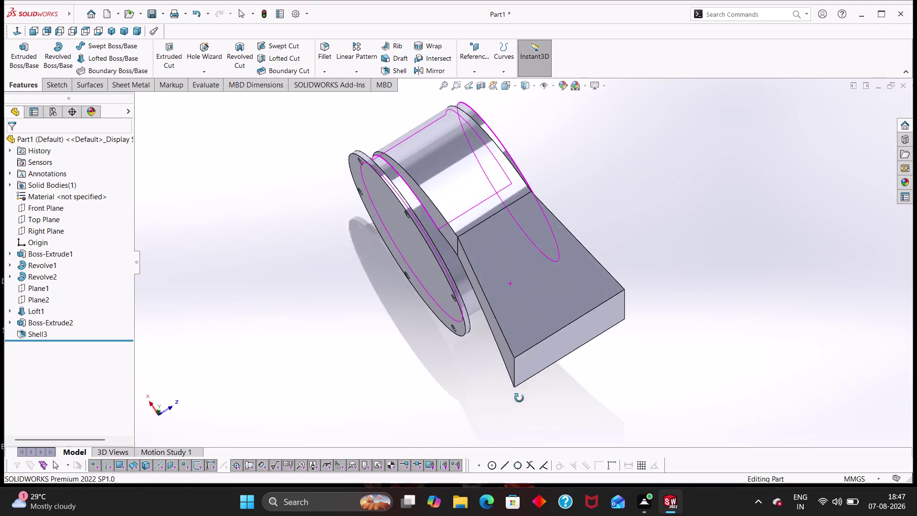
middle_drag(519, 389, 521, 380)
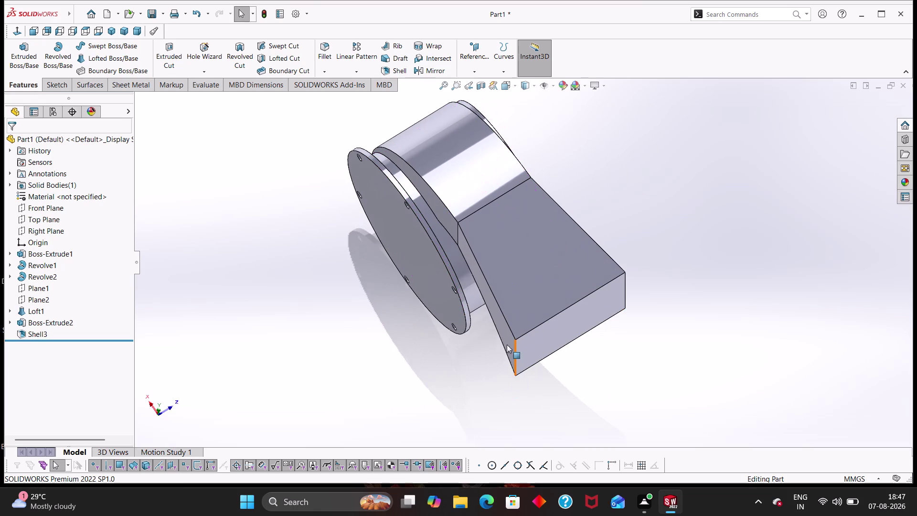
right_click(469, 283)
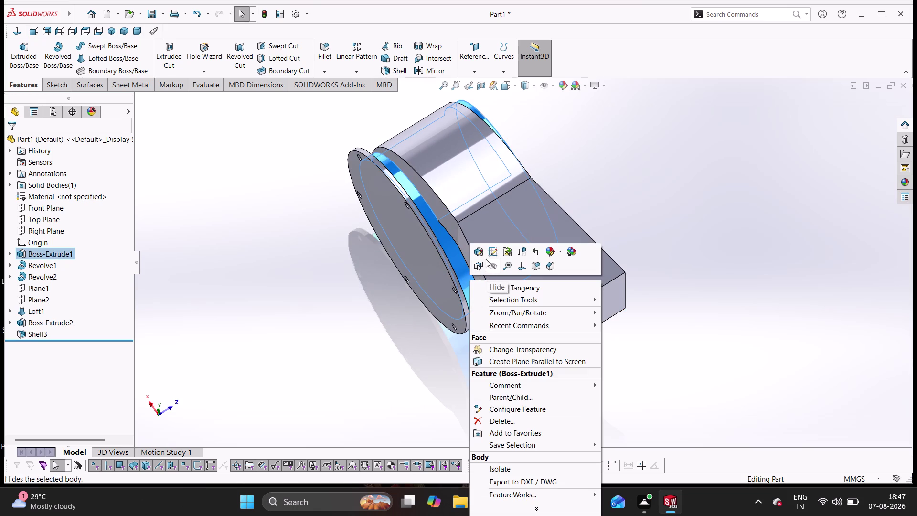
click(482, 254)
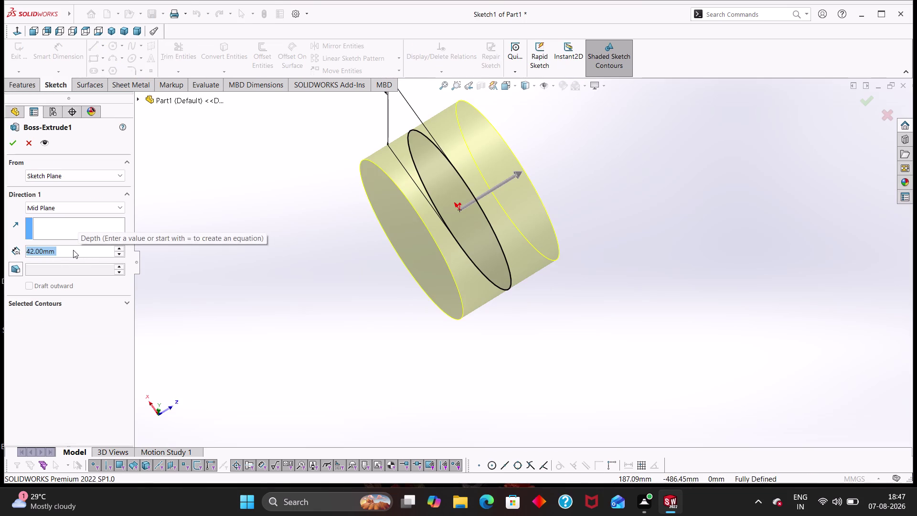
text(44)
key(Return)
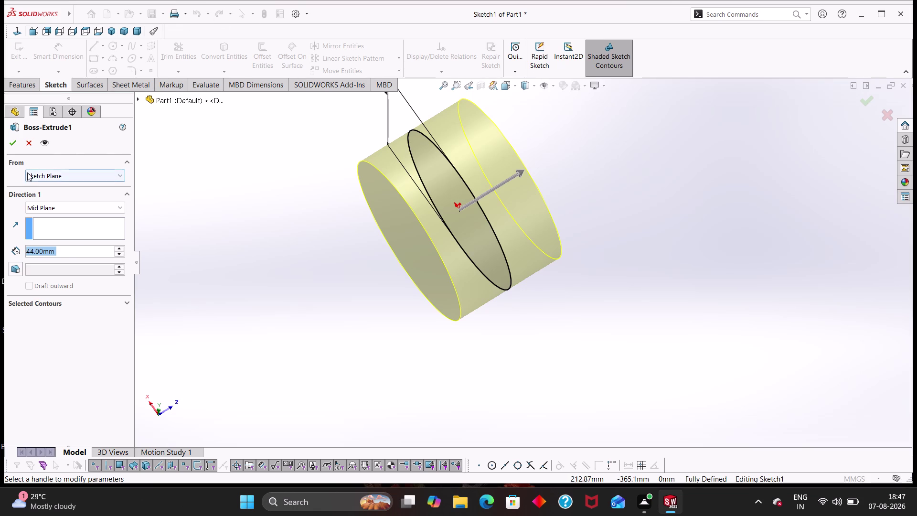
click(11, 144)
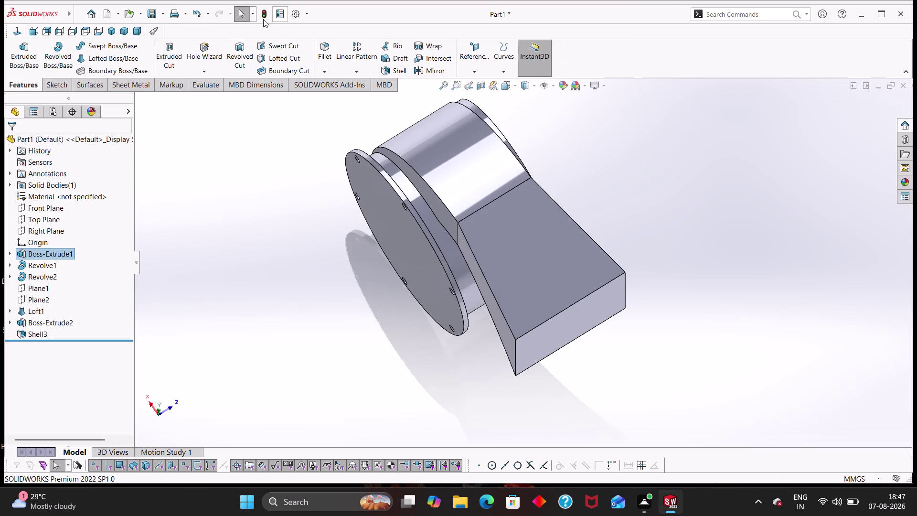
click(260, 18)
Reverse the direction of the 2 mm flange extrusion, Boss-Extrude2.
click(390, 186)
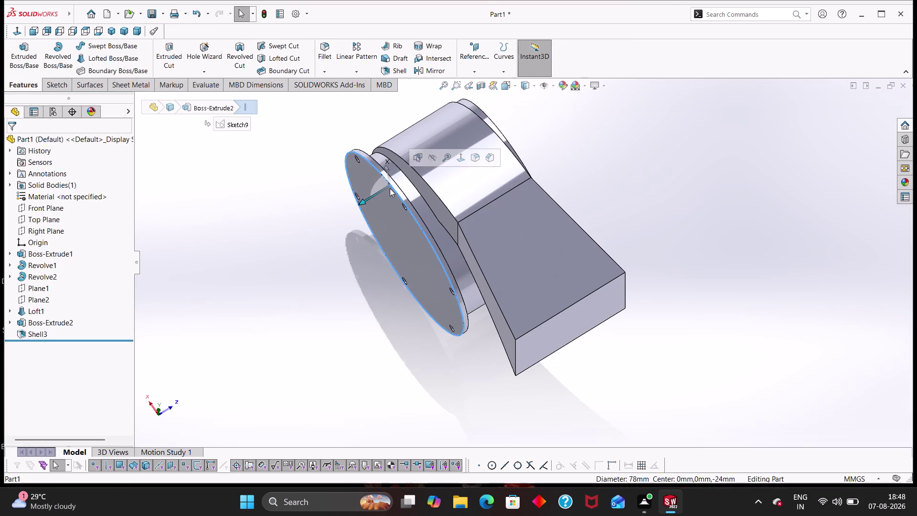
click(384, 204)
click(412, 160)
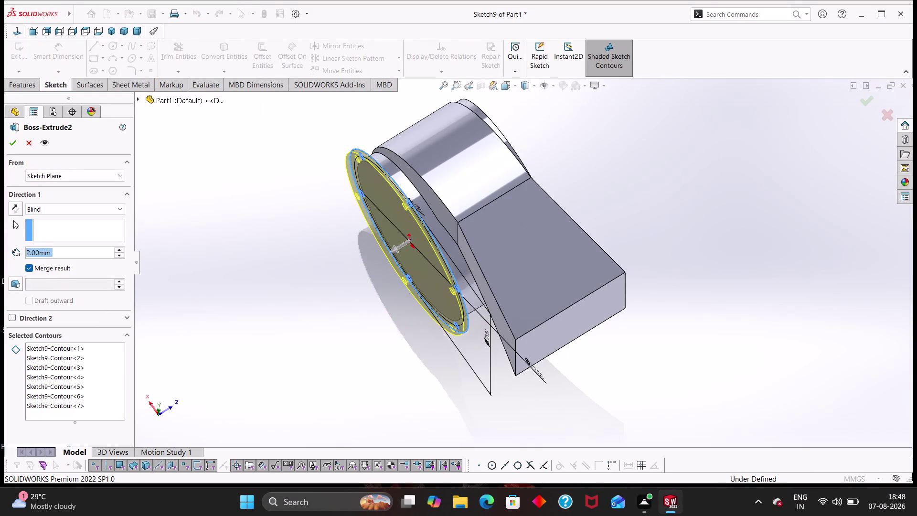
click(17, 206)
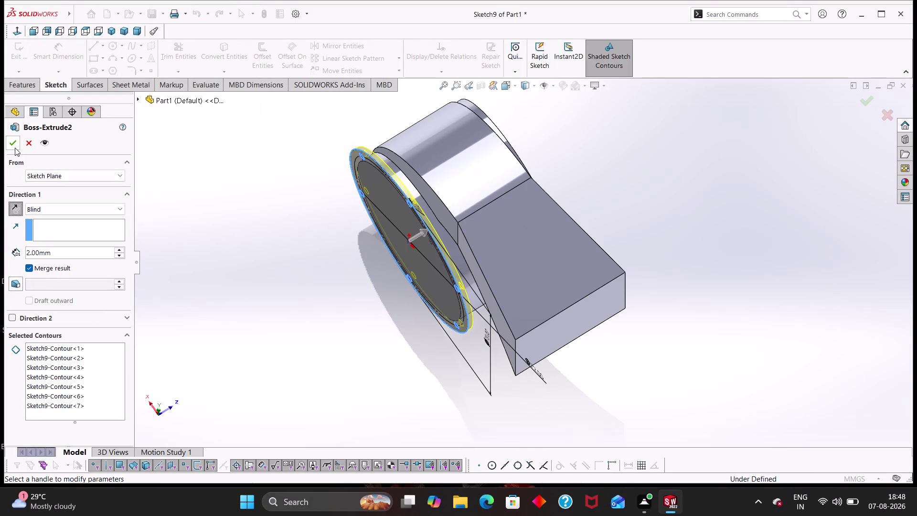
click(15, 147)
click(307, 329)
middle_drag(326, 313, 347, 283)
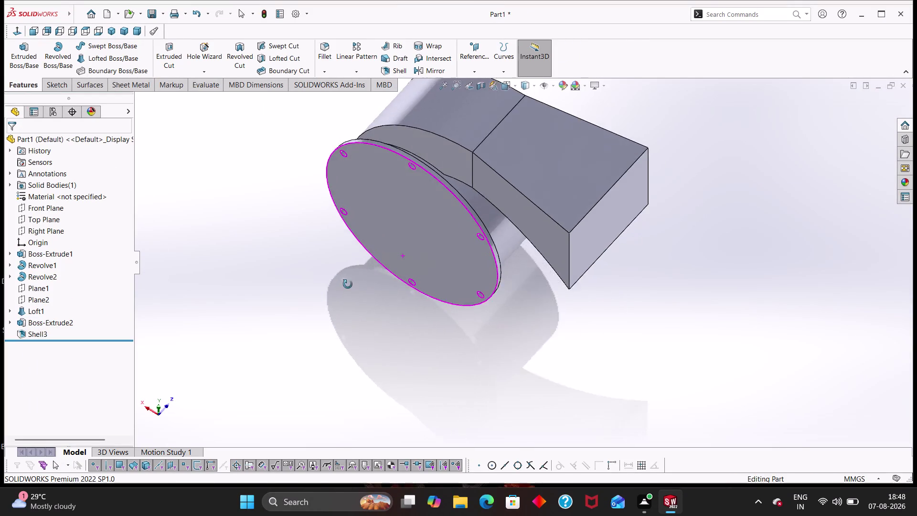
Shell the housing to a 2 mm wall with the flange face open; it fails.
middle_drag(347, 282, 350, 288)
scroll(up, 3)
middle_drag(359, 280, 372, 257)
key(Escape)
key(Escape)
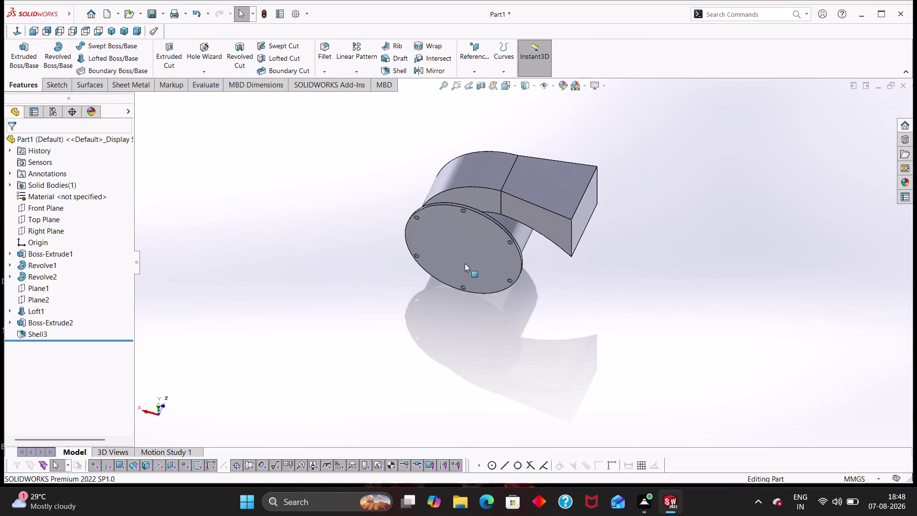
right_click(466, 256)
key(Escape)
click(452, 245)
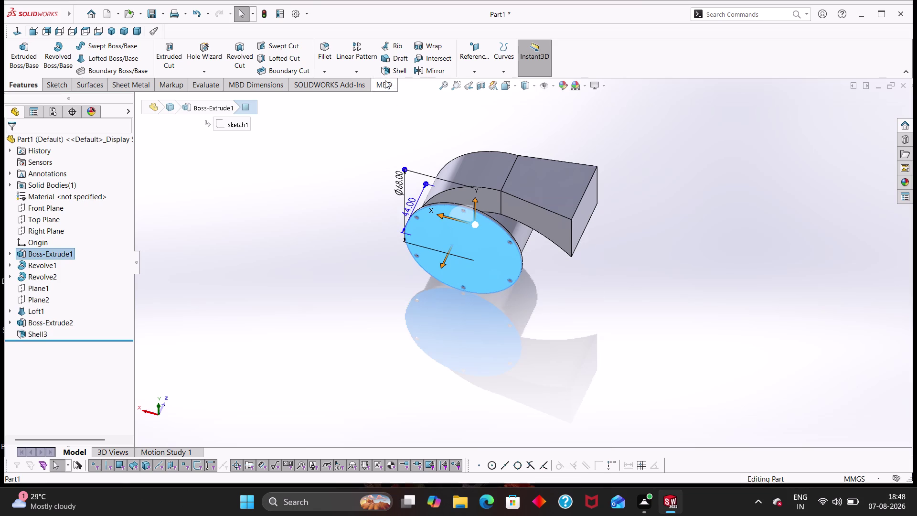
click(389, 67)
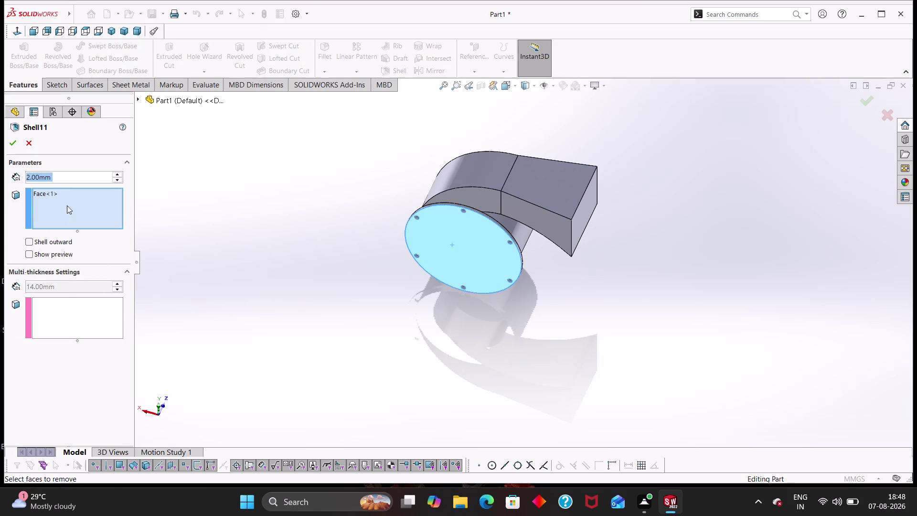
click(15, 142)
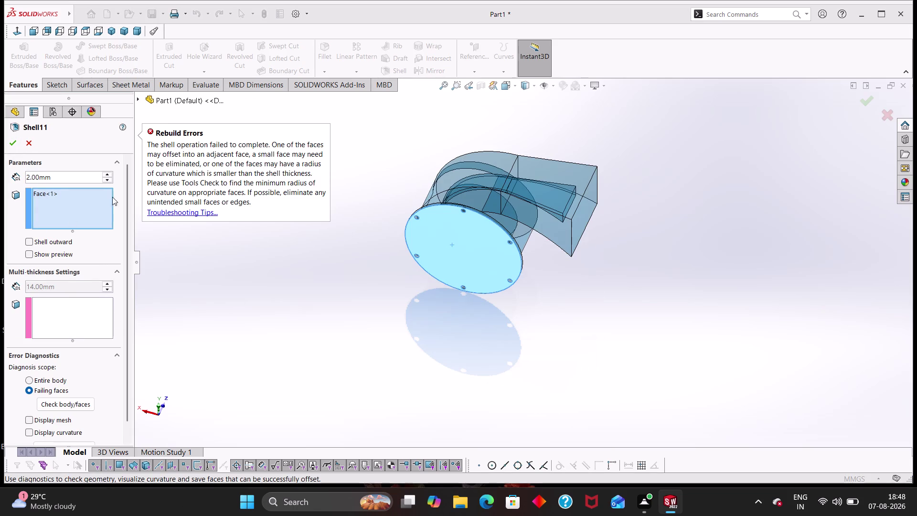
Orbit and zoom around the housing to inspect the failed flange-face shell.
middle_drag(315, 299, 445, 240)
scroll(up, 3)
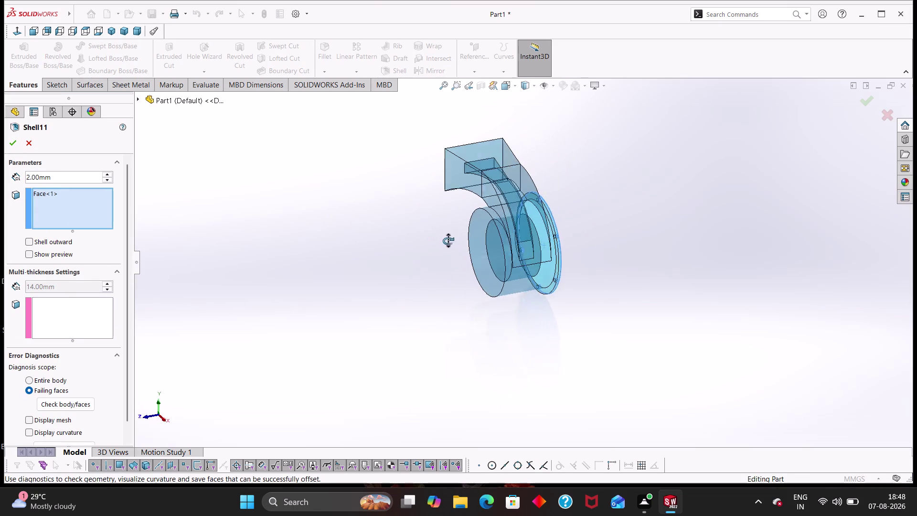
middle_drag(445, 240, 201, 190)
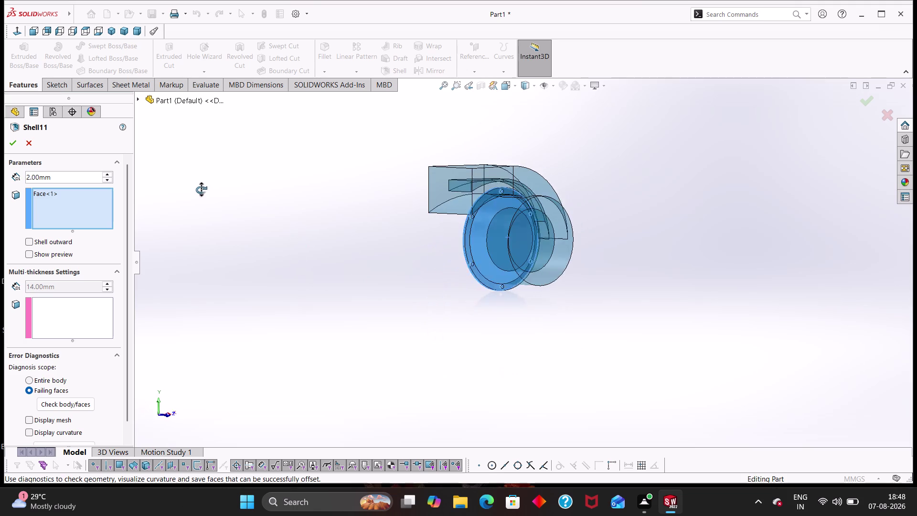
middle_drag(201, 190, 201, 192)
scroll(down, 3)
middle_drag(489, 243, 458, 257)
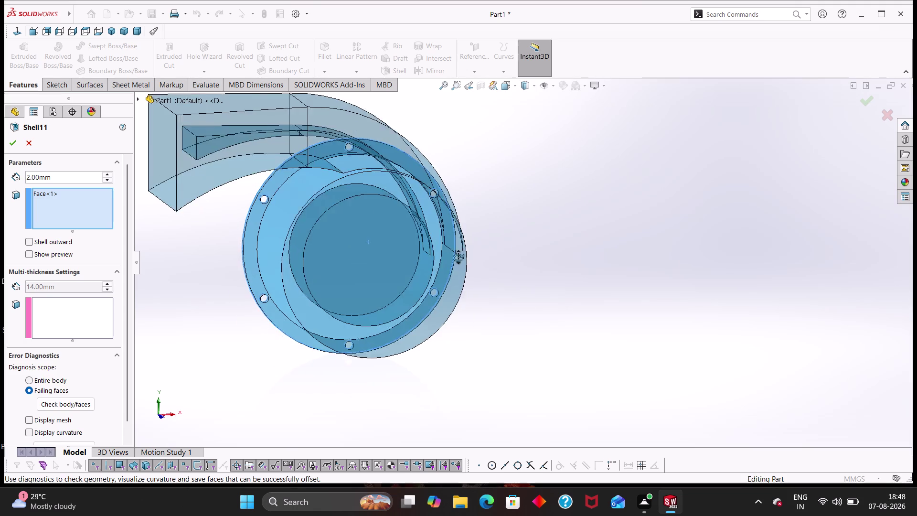
middle_drag(458, 257, 458, 267)
scroll(down, 3)
scroll(up, 3)
middle_drag(256, 242, 298, 283)
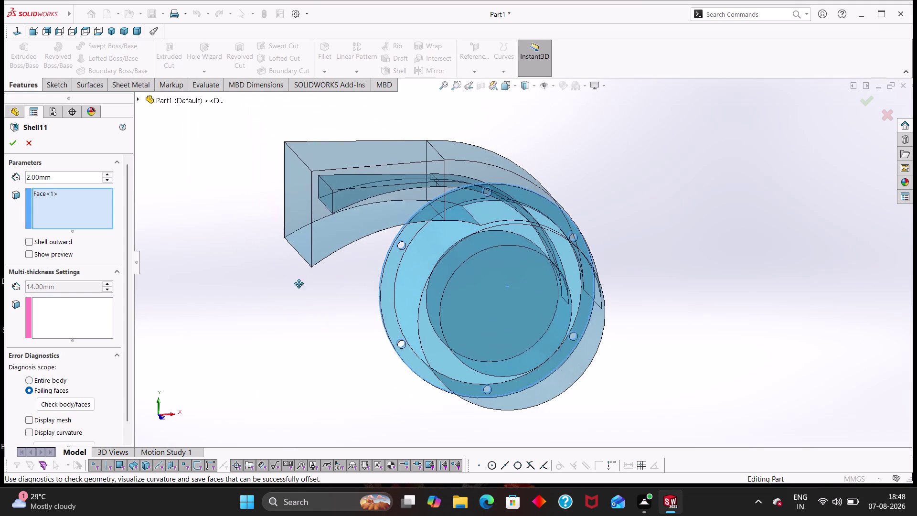
middle_drag(298, 283, 300, 286)
middle_drag(322, 280, 348, 315)
scroll(up, 3)
middle_drag(404, 329, 379, 309)
Cancel it and retry a 2 mm shell with the cylinder end face open; Shell12 fails too.
key(Escape)
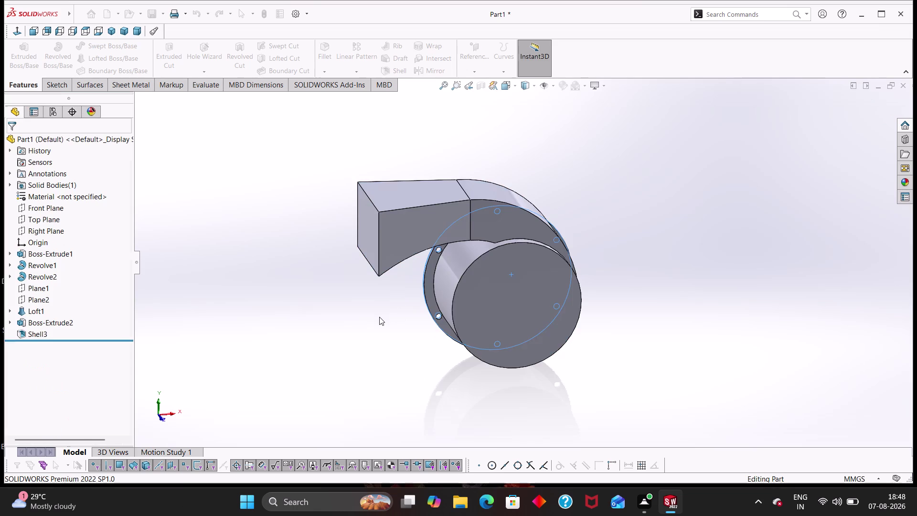
key(Escape)
key(Escape)
click(501, 324)
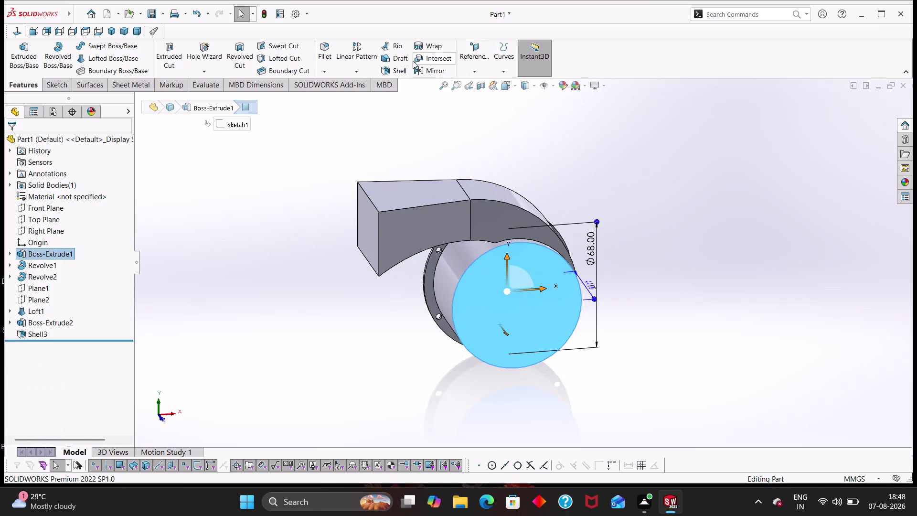
click(396, 69)
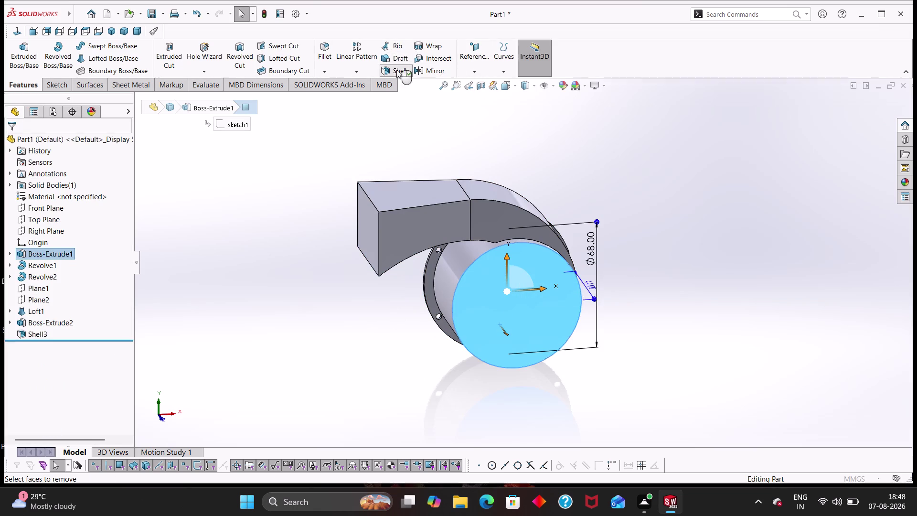
click(516, 292)
click(511, 284)
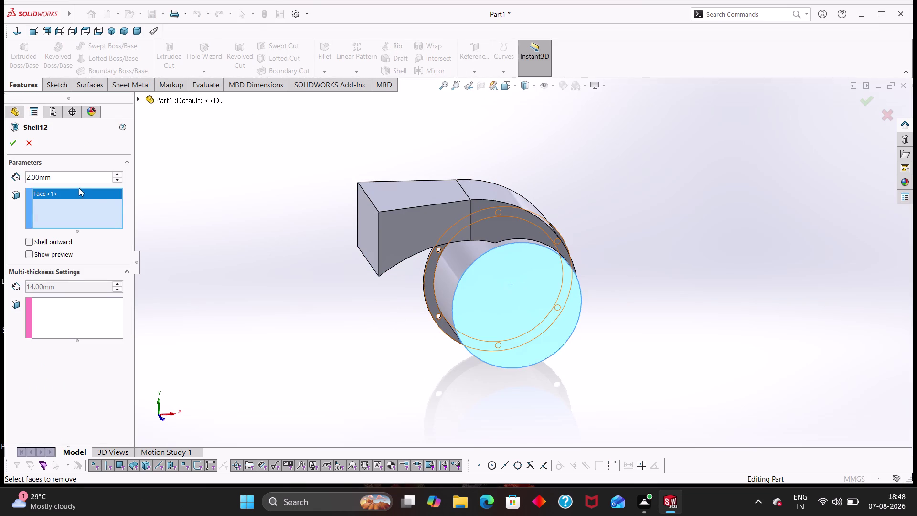
click(15, 144)
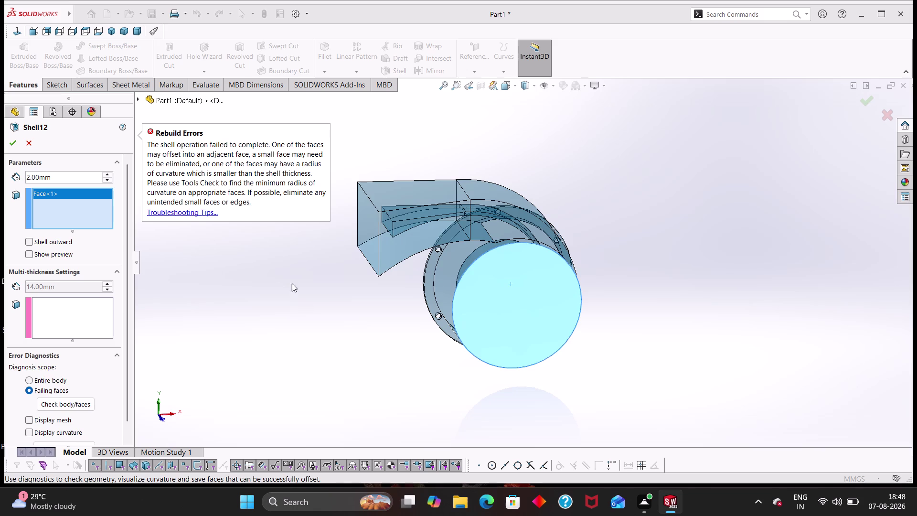
scroll(up, 3)
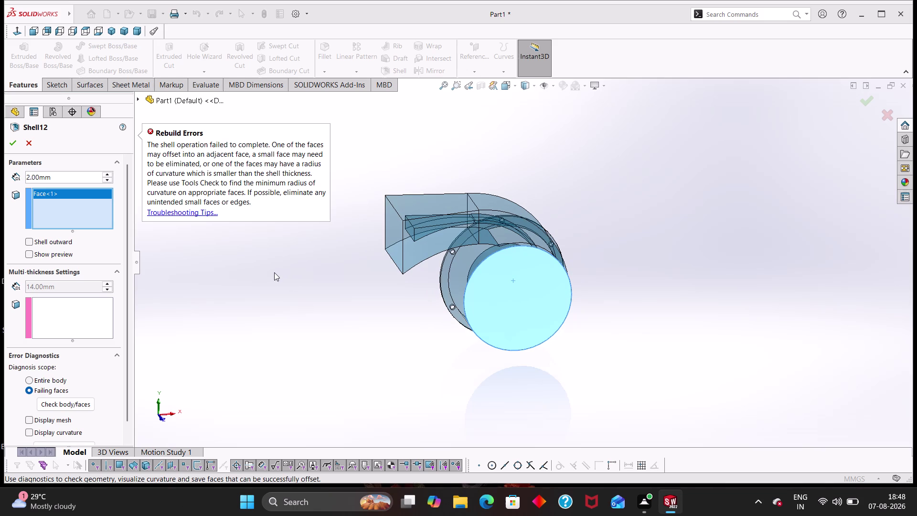